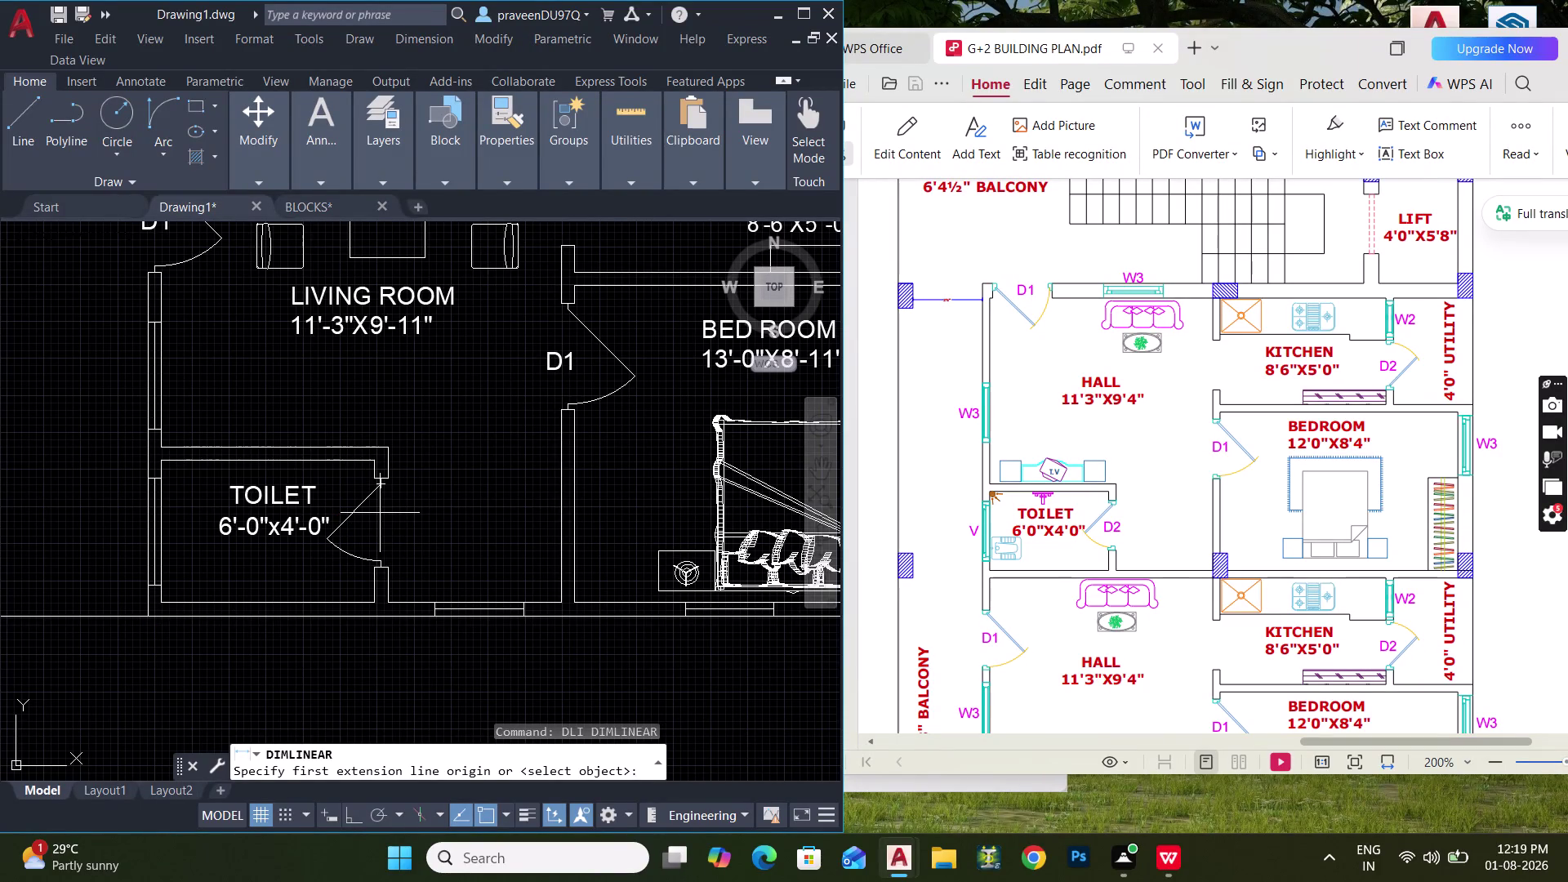
Measure the toilet's bottom-wall window without placing the dimension.
middle_drag(382, 522, 381, 594)
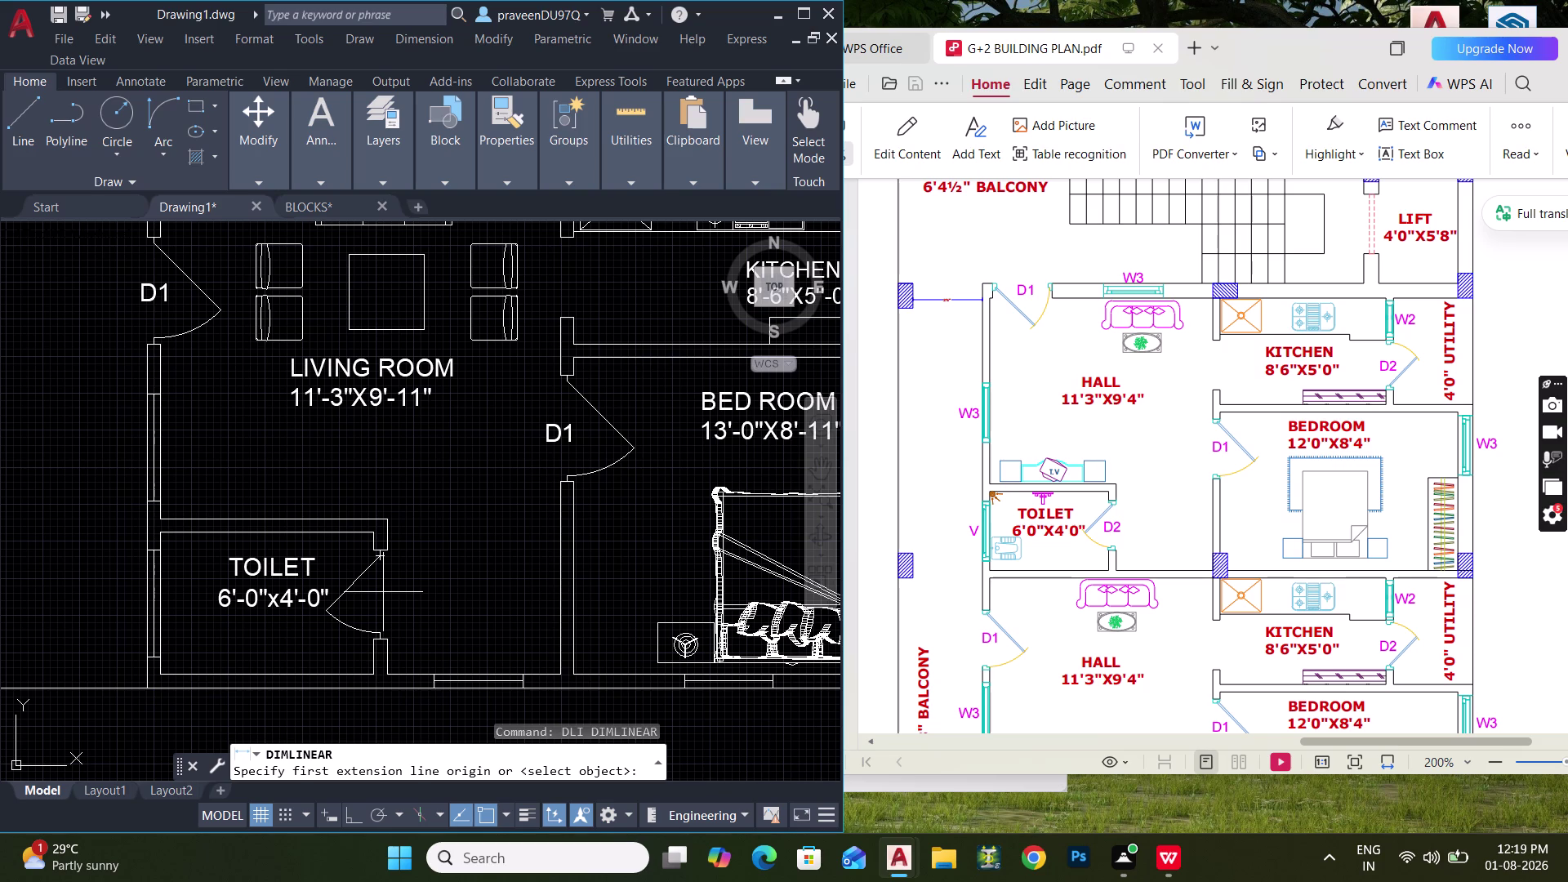
scroll(down, 3)
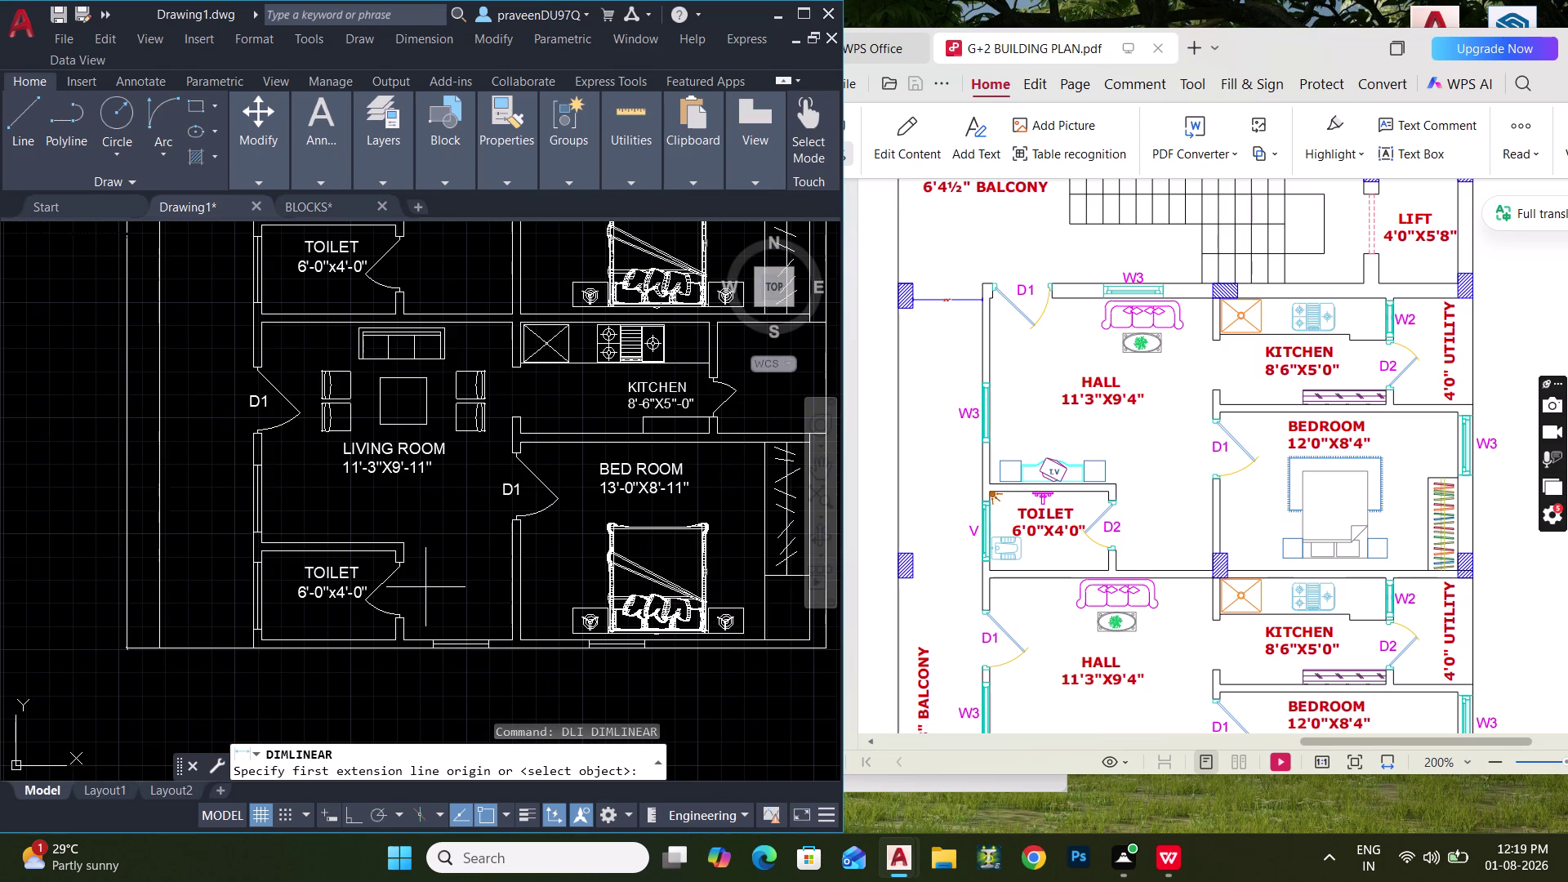
scroll(down, 3)
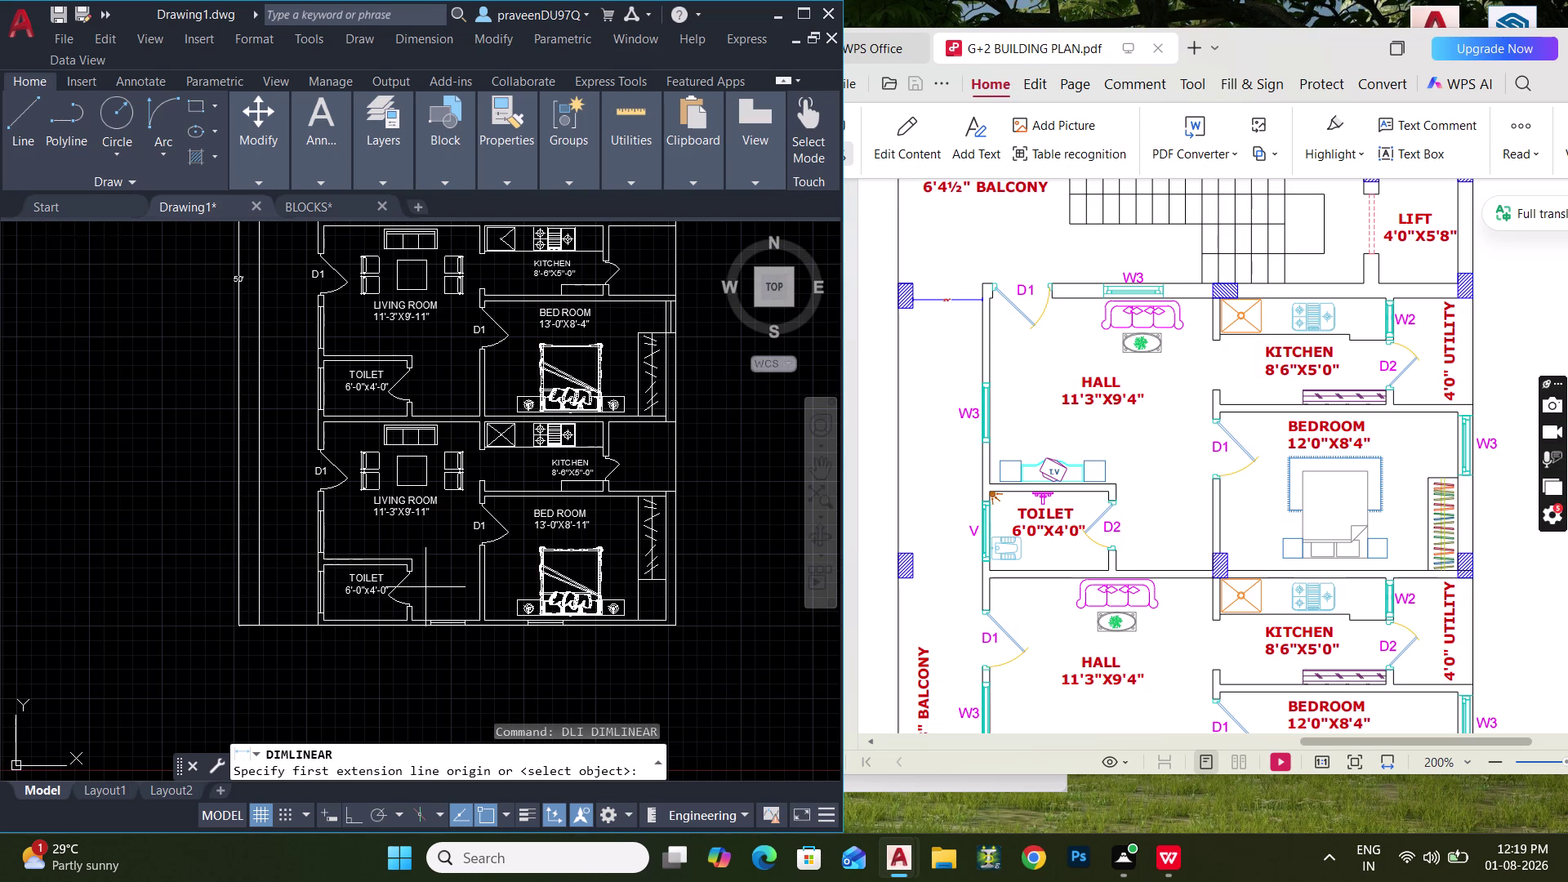
middle_drag(424, 588, 422, 683)
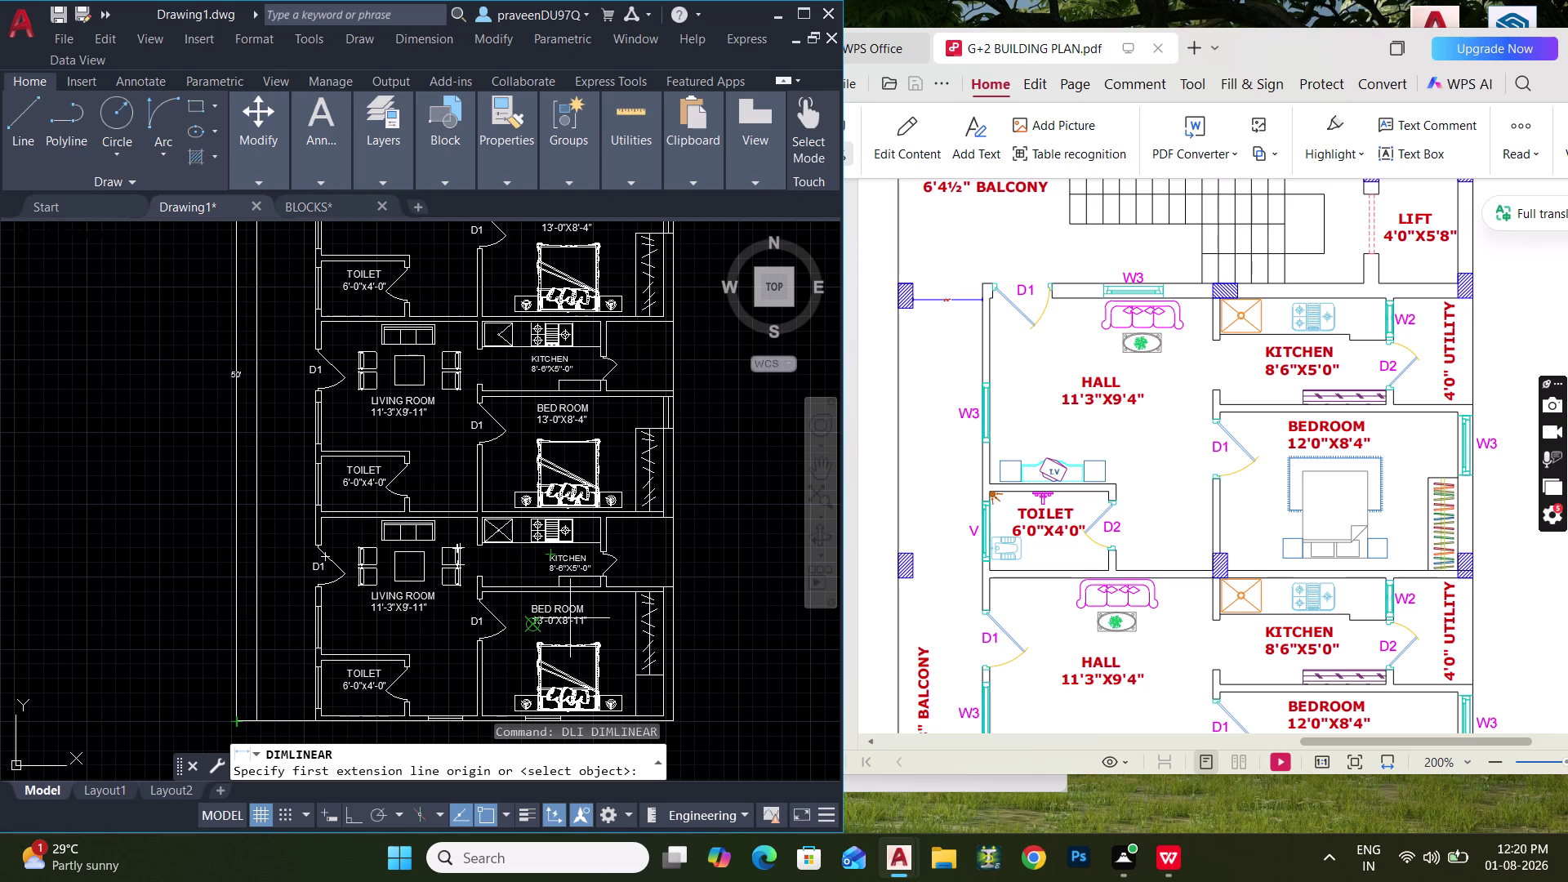
middle_drag(557, 616, 535, 587)
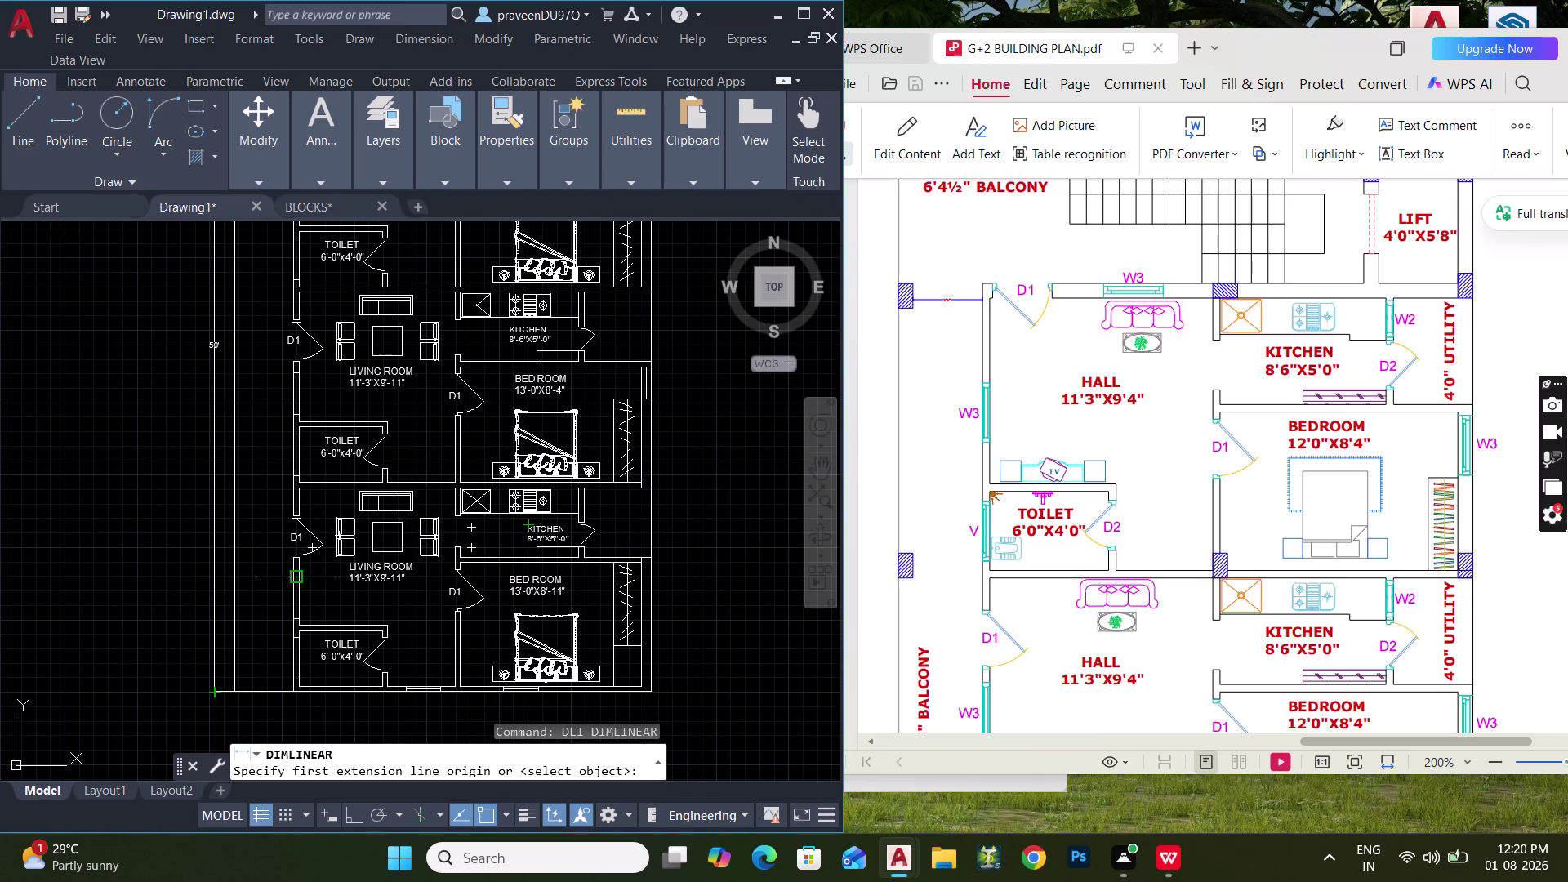
scroll(up, 3)
middle_drag(295, 554, 332, 490)
scroll(down, 3)
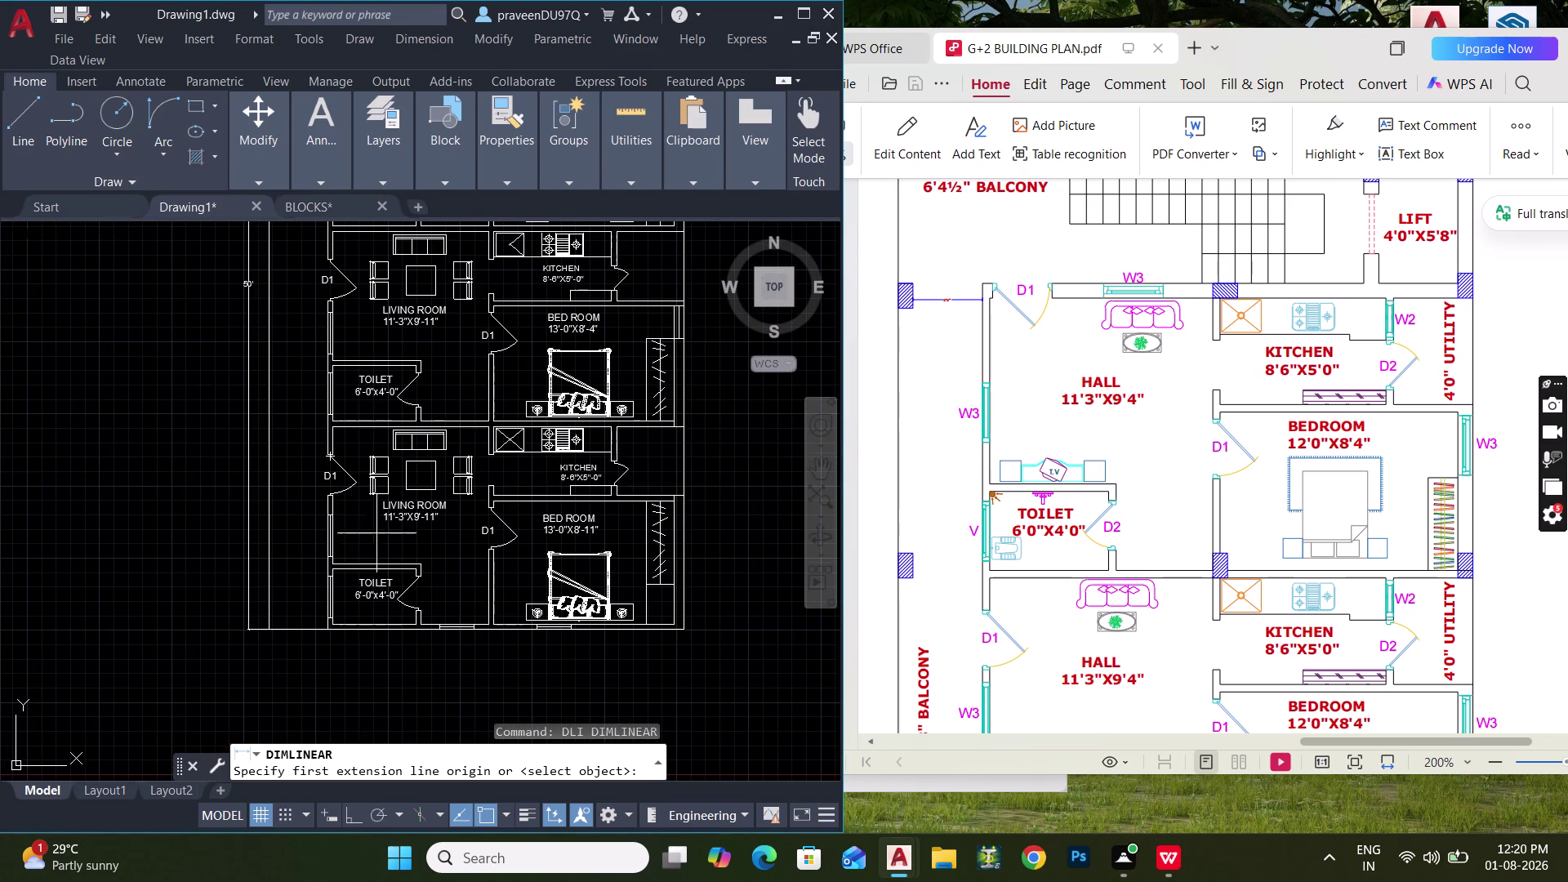
scroll(up, 3)
middle_drag(338, 607, 320, 538)
scroll(up, 3)
middle_drag(428, 586, 389, 595)
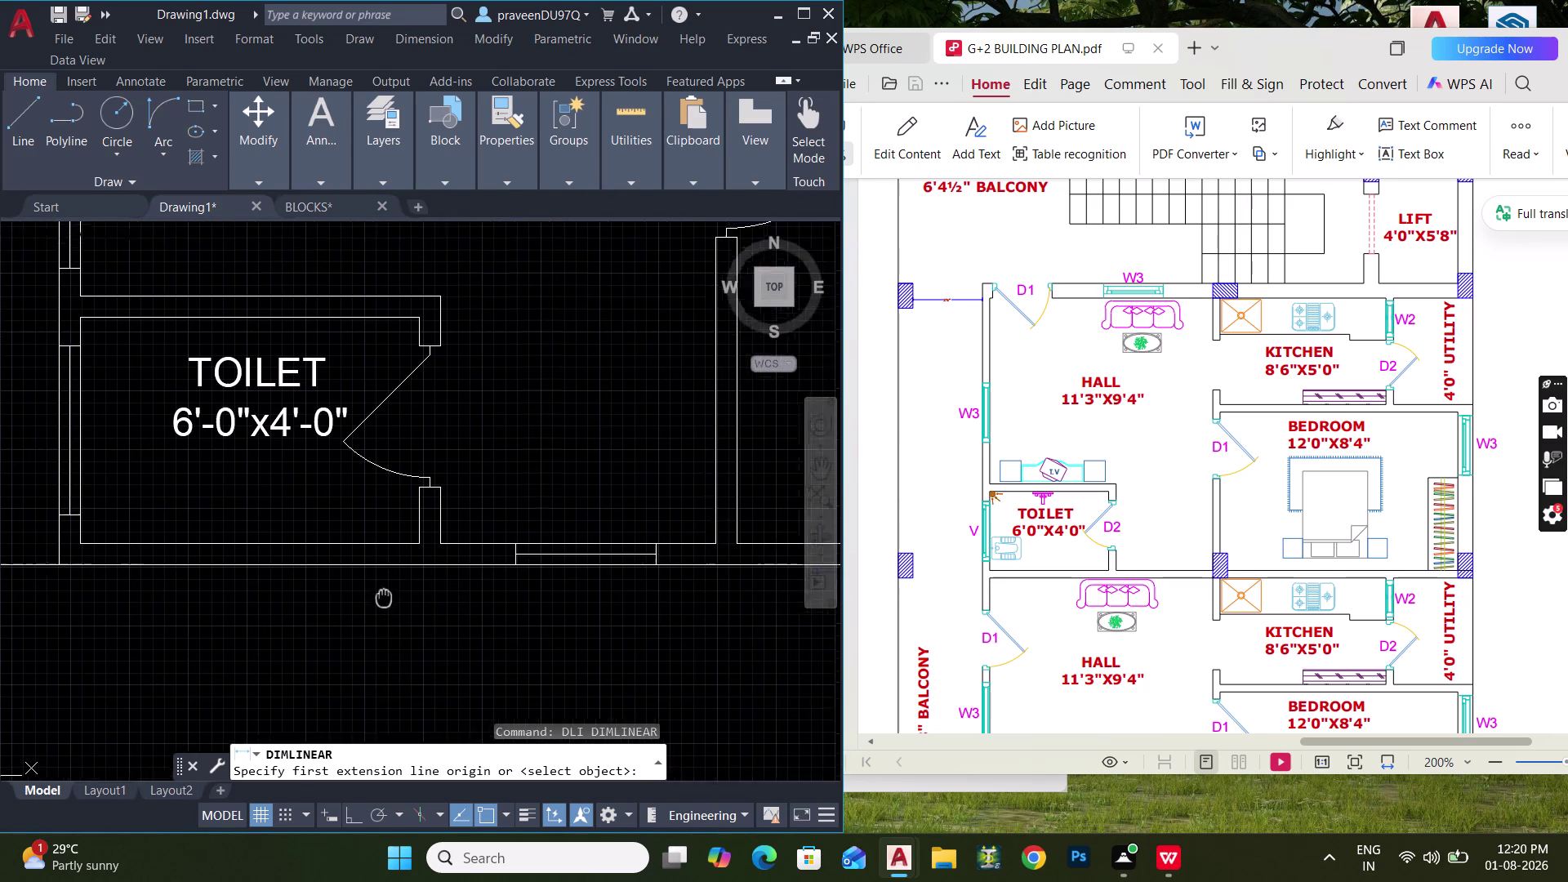
middle_drag(389, 595, 383, 596)
click(514, 568)
click(656, 564)
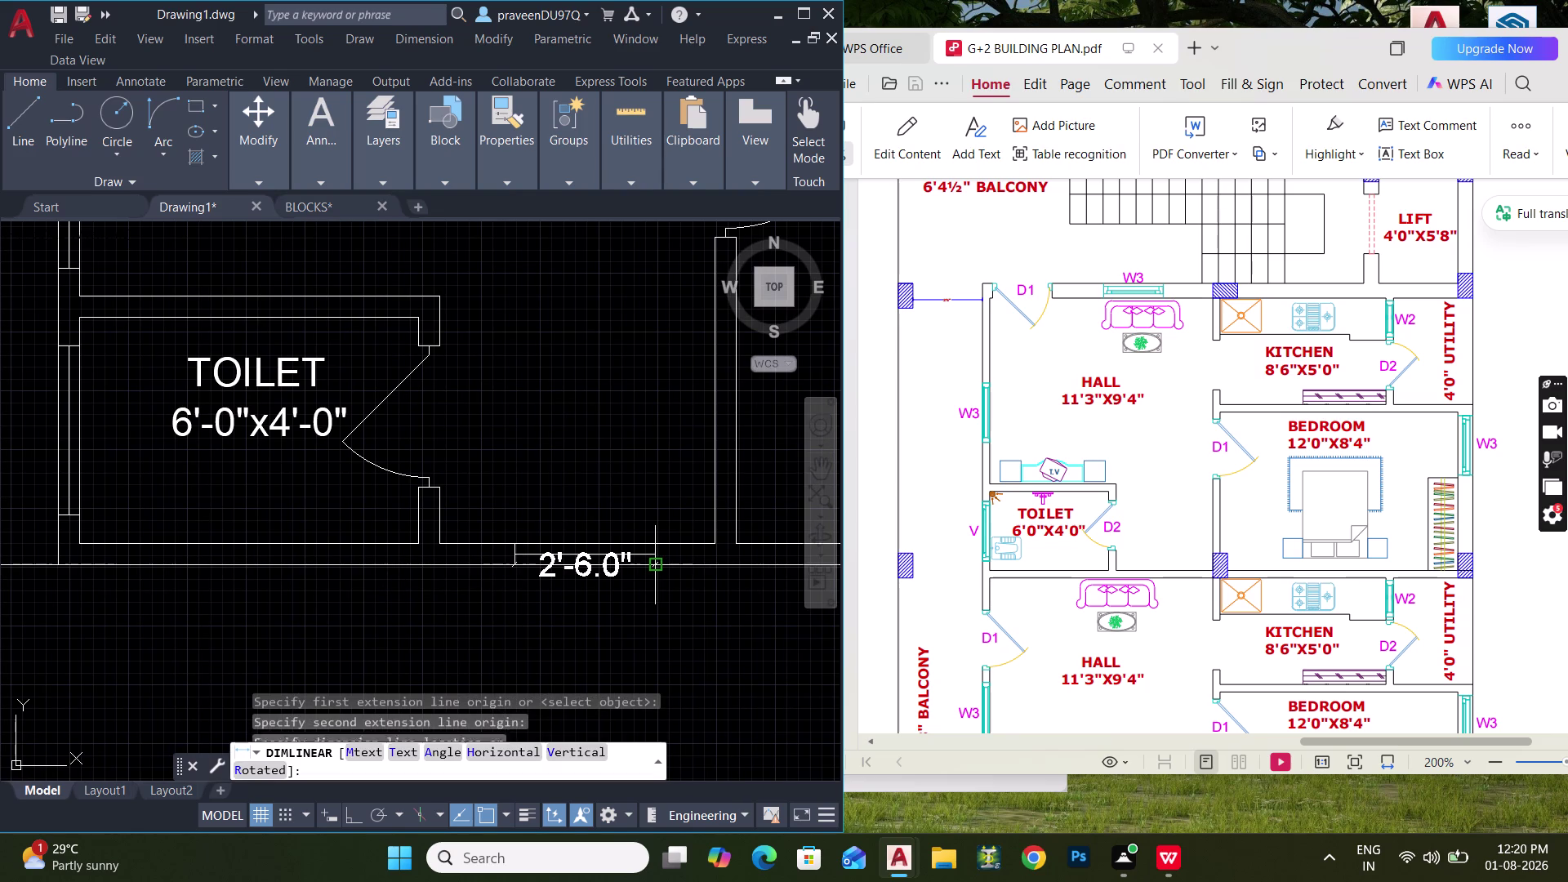
key(Escape)
Measure the bedroom wardrobe's length, then return to the full floor plan view.
scroll(down, 3)
middle_drag(651, 569, 464, 569)
scroll(down, 3)
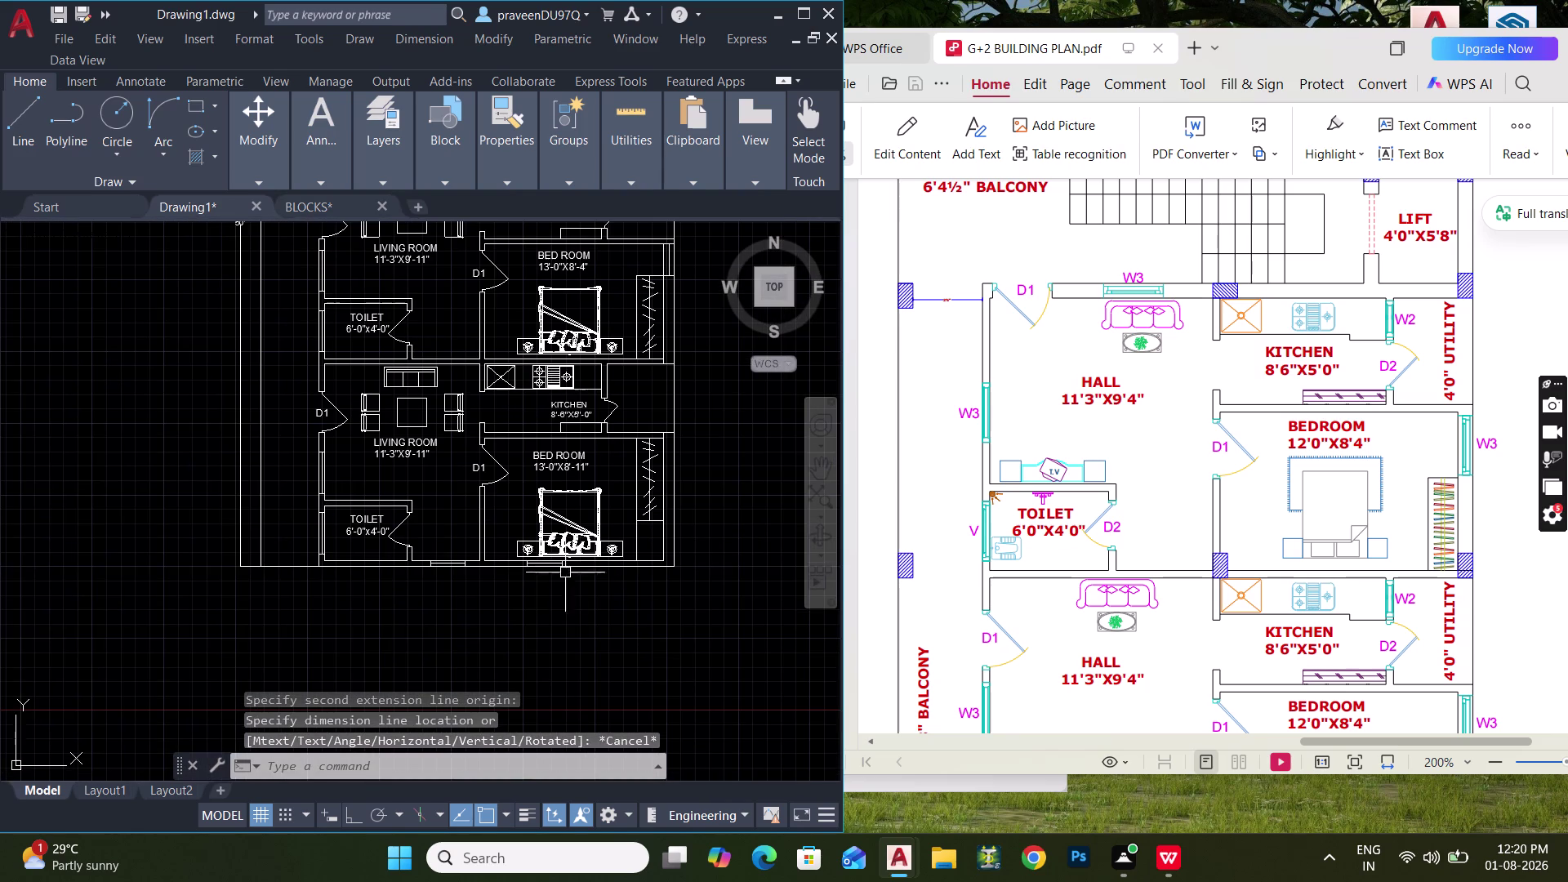
scroll(up, 3)
middle_drag(558, 567, 372, 624)
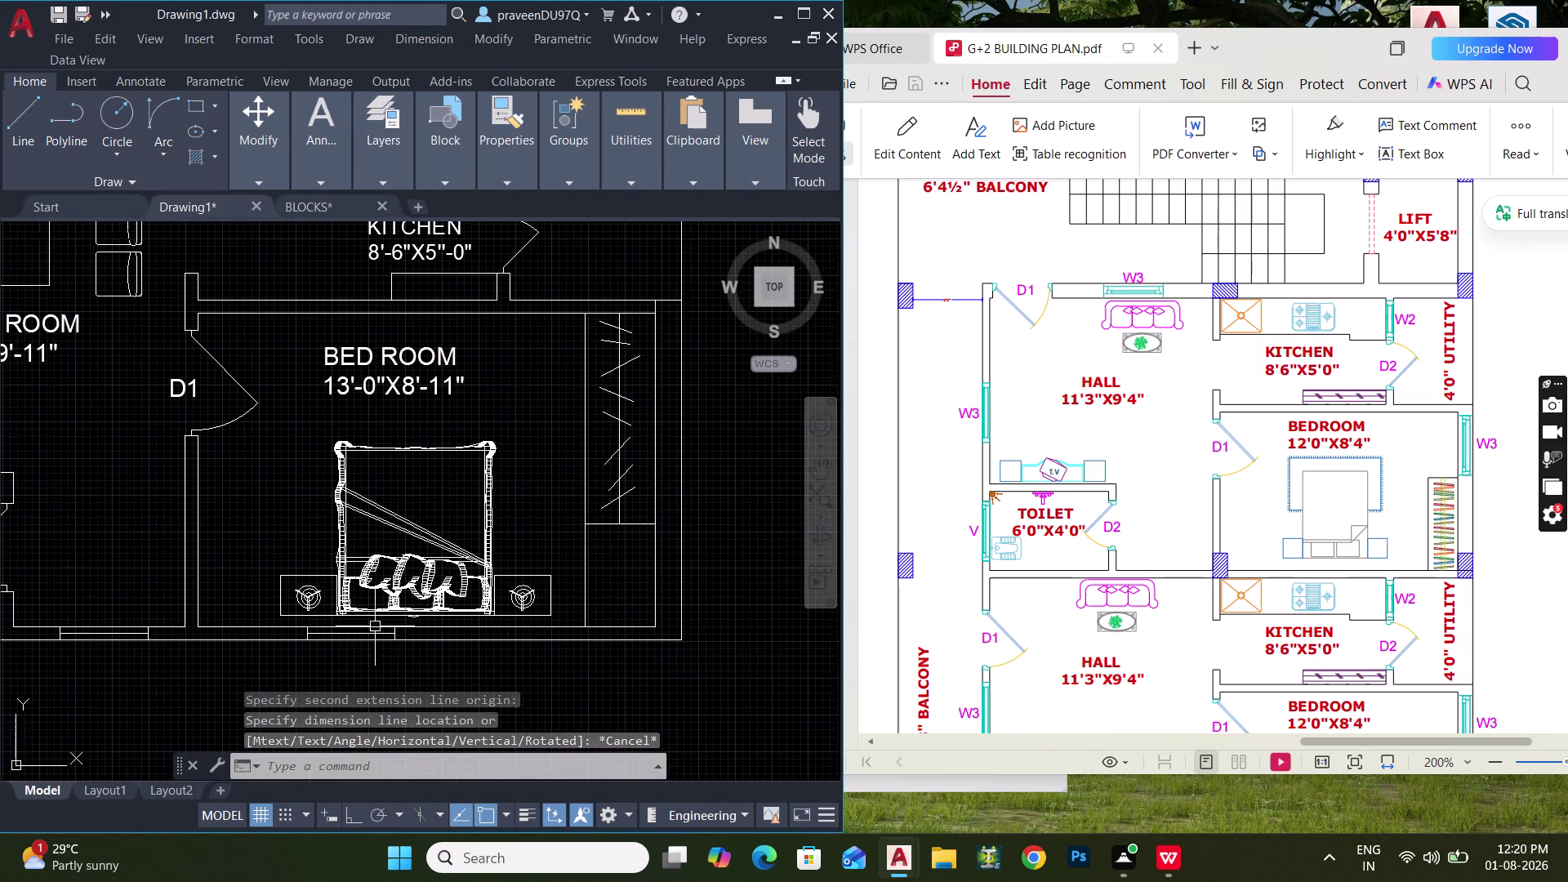
middle_drag(544, 571, 463, 707)
key(space)
middle_drag(557, 538, 503, 816)
middle_drag(567, 409, 555, 493)
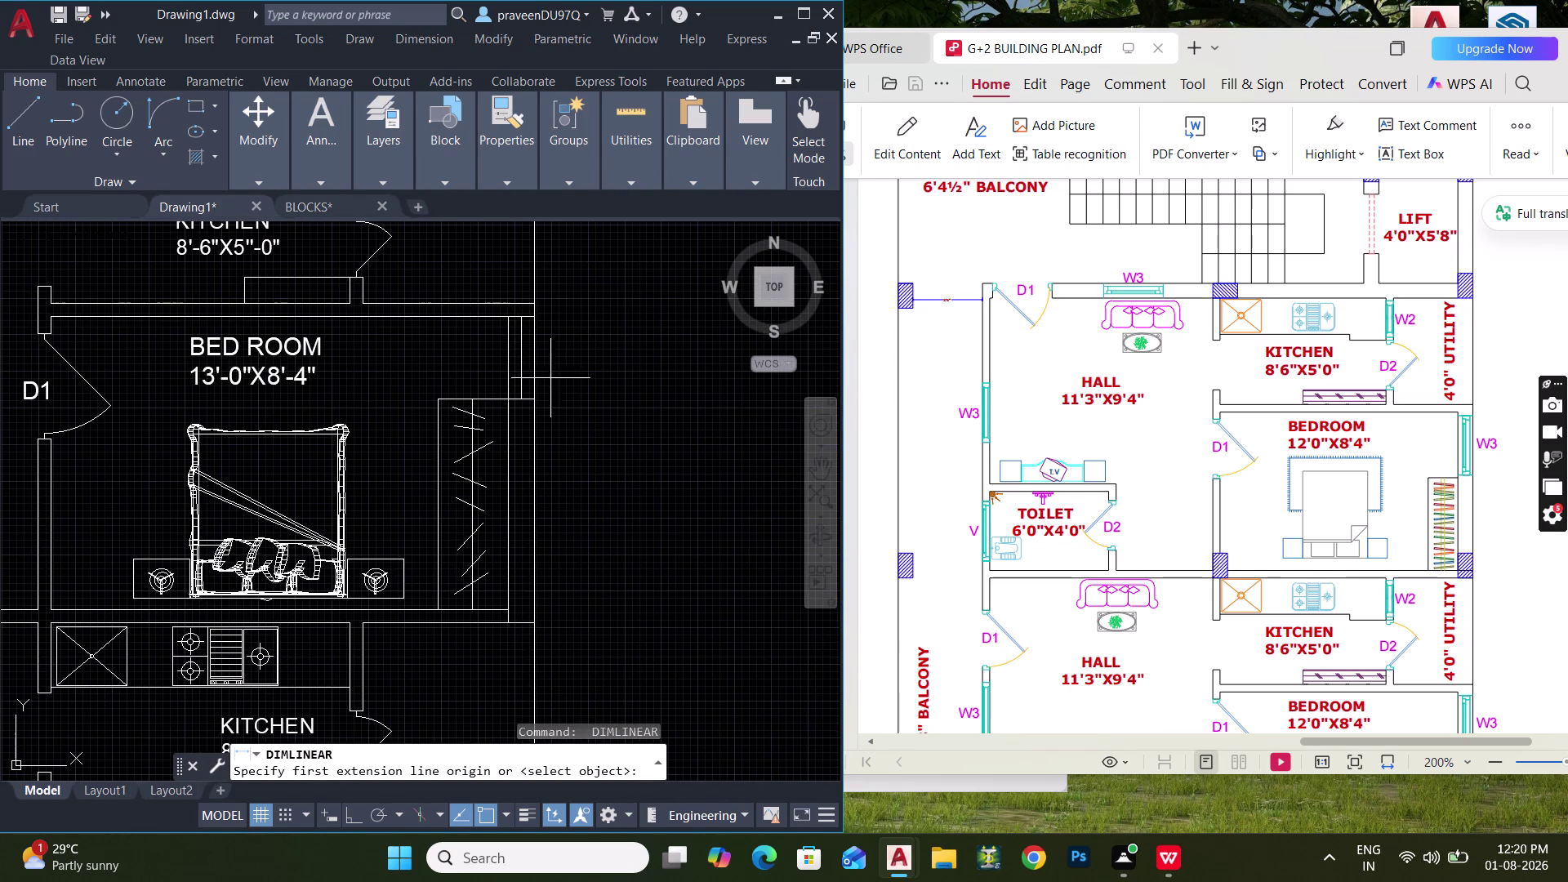
click(534, 318)
click(536, 398)
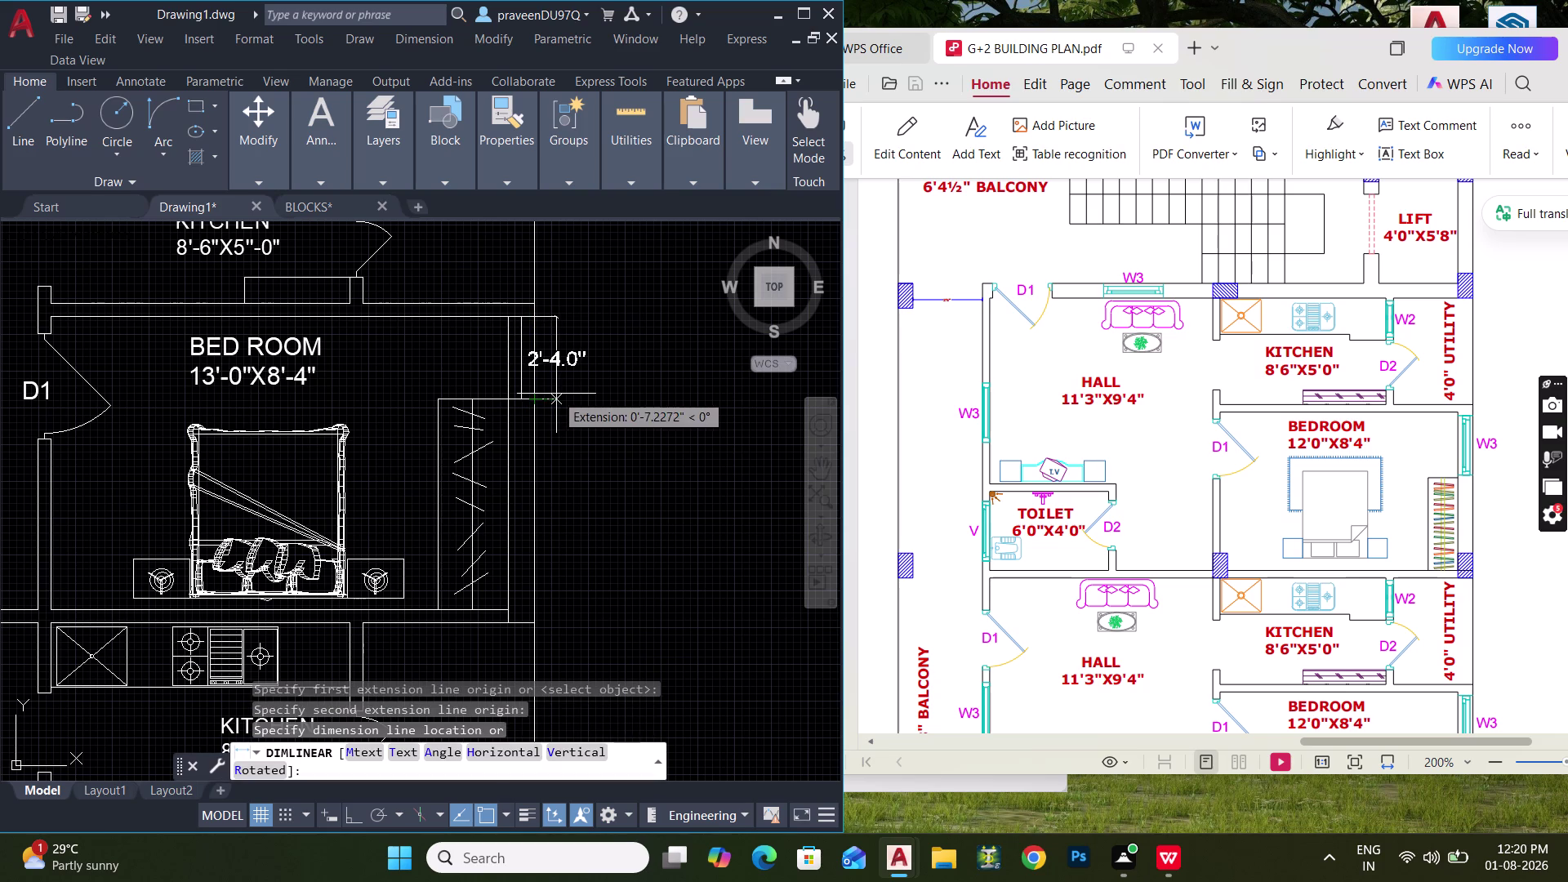
key(Escape)
scroll(down, 3)
middle_drag(555, 395, 568, 624)
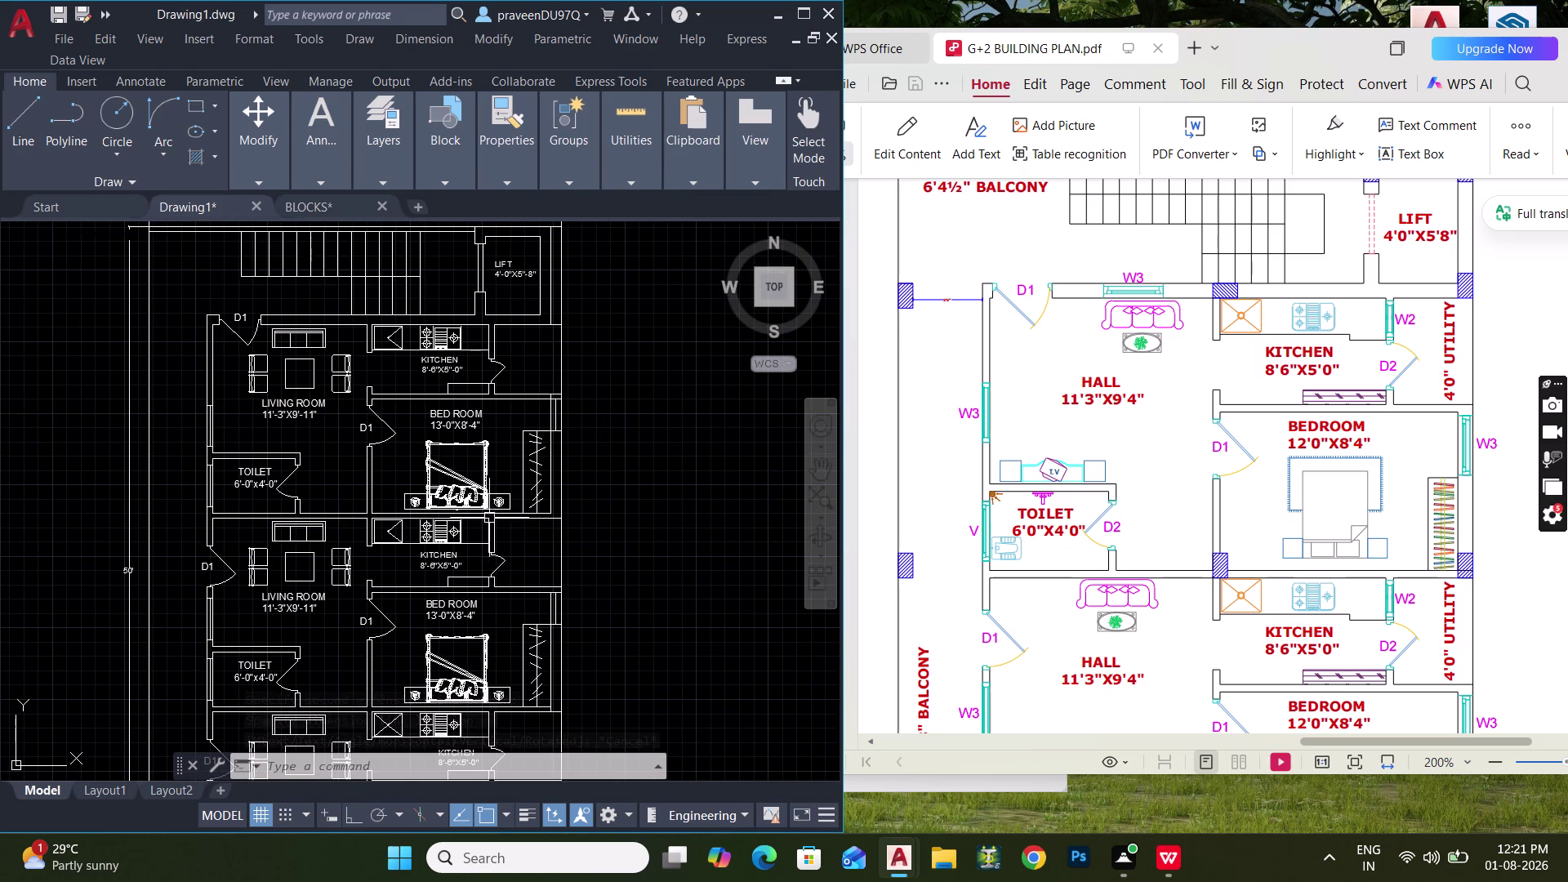
Draw a short wall line beside the kitchen doorway.
scroll(up, 3)
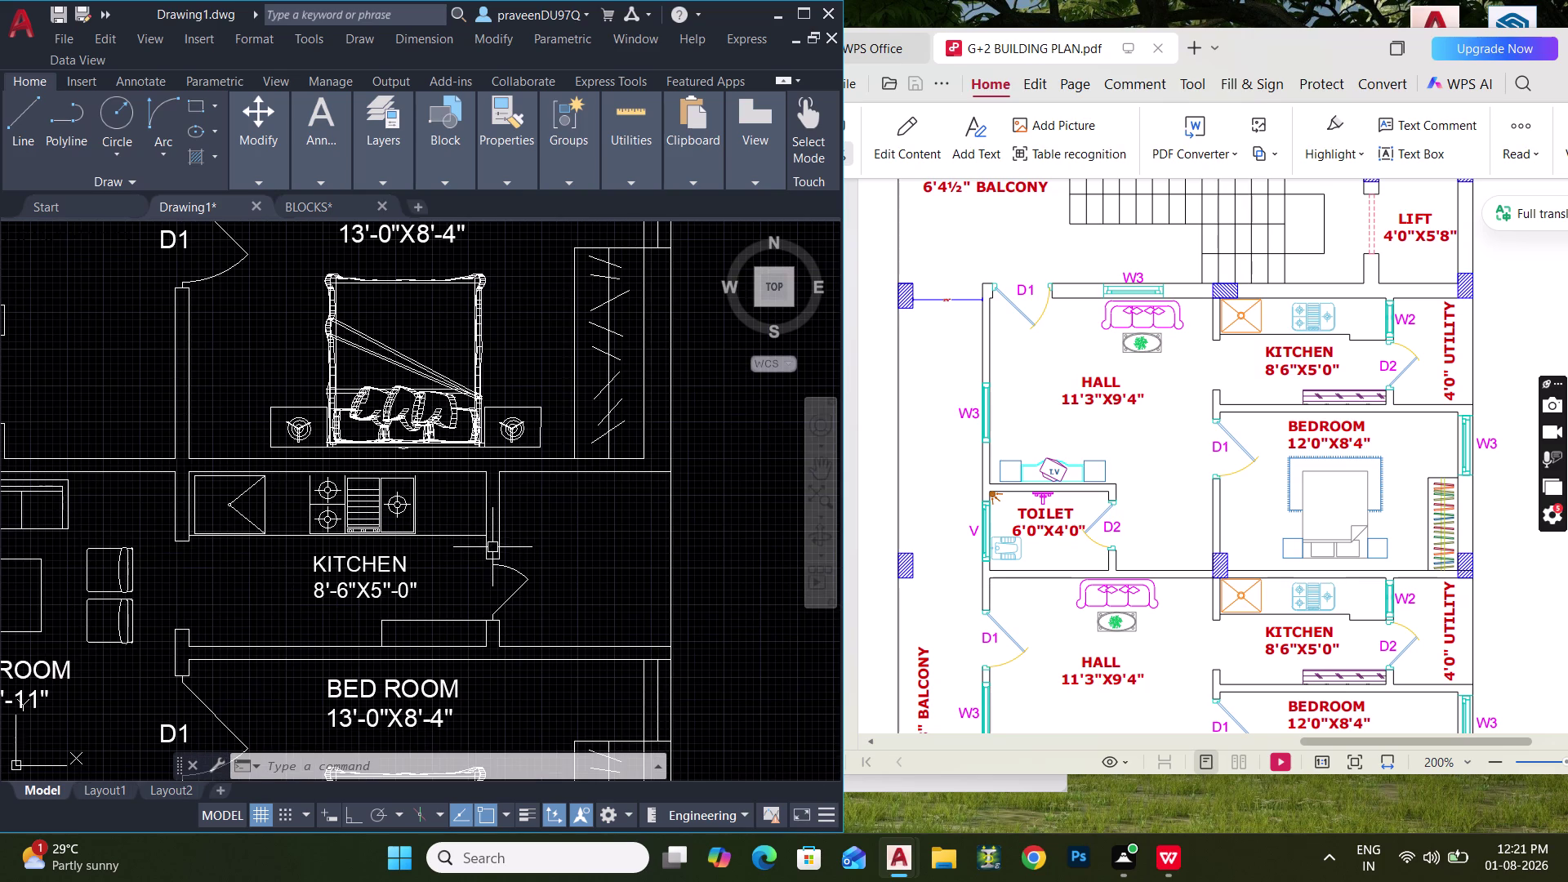
scroll(up, 3)
middle_drag(488, 547, 456, 557)
text(L)
key(space)
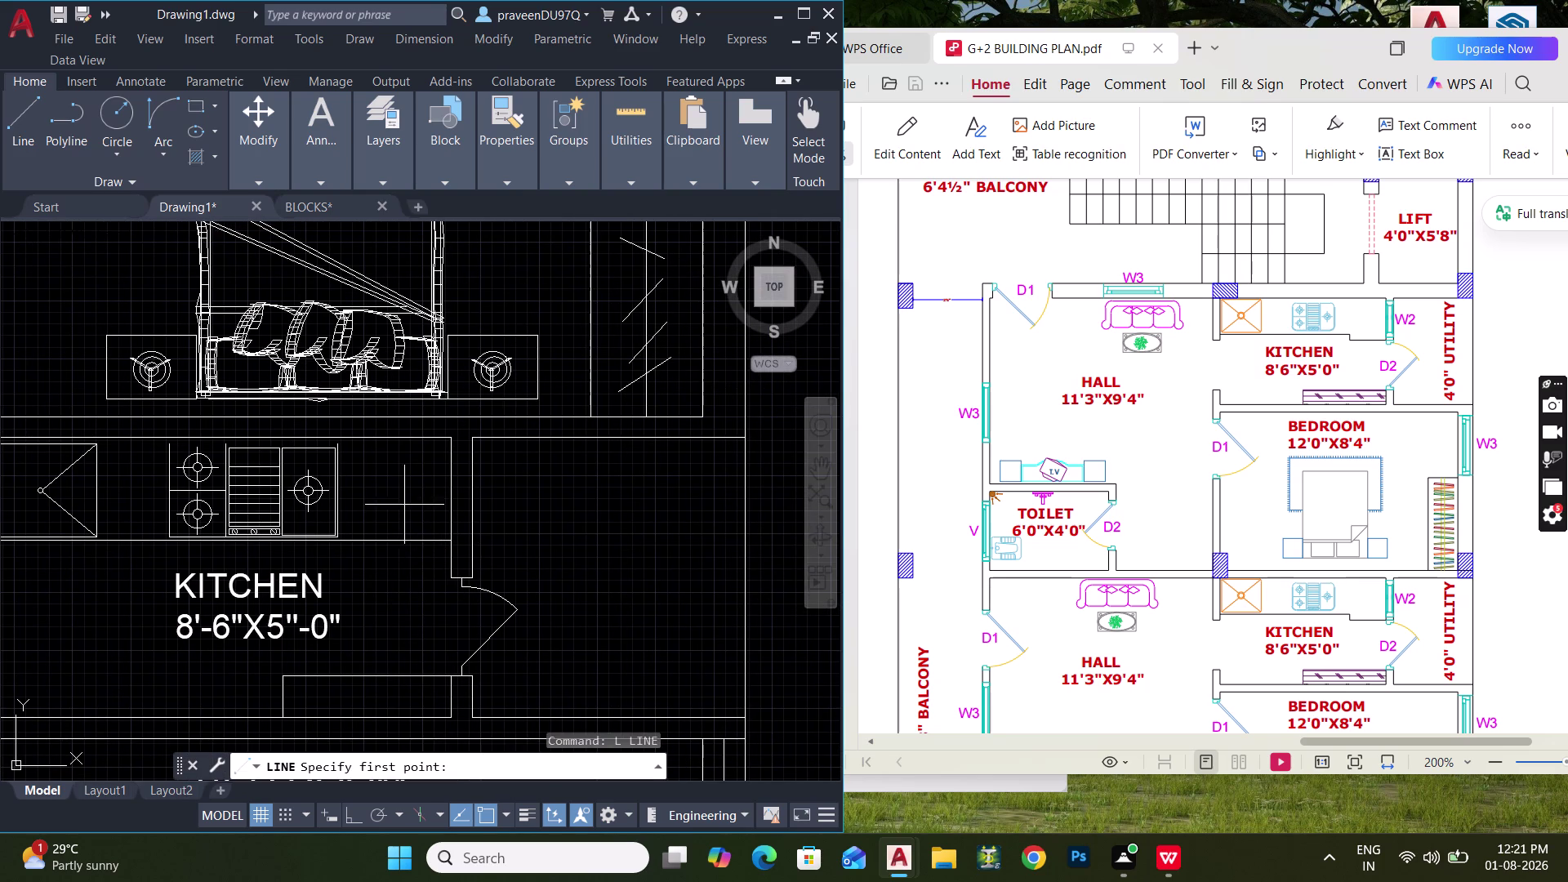
click(447, 440)
click(469, 439)
key(space)
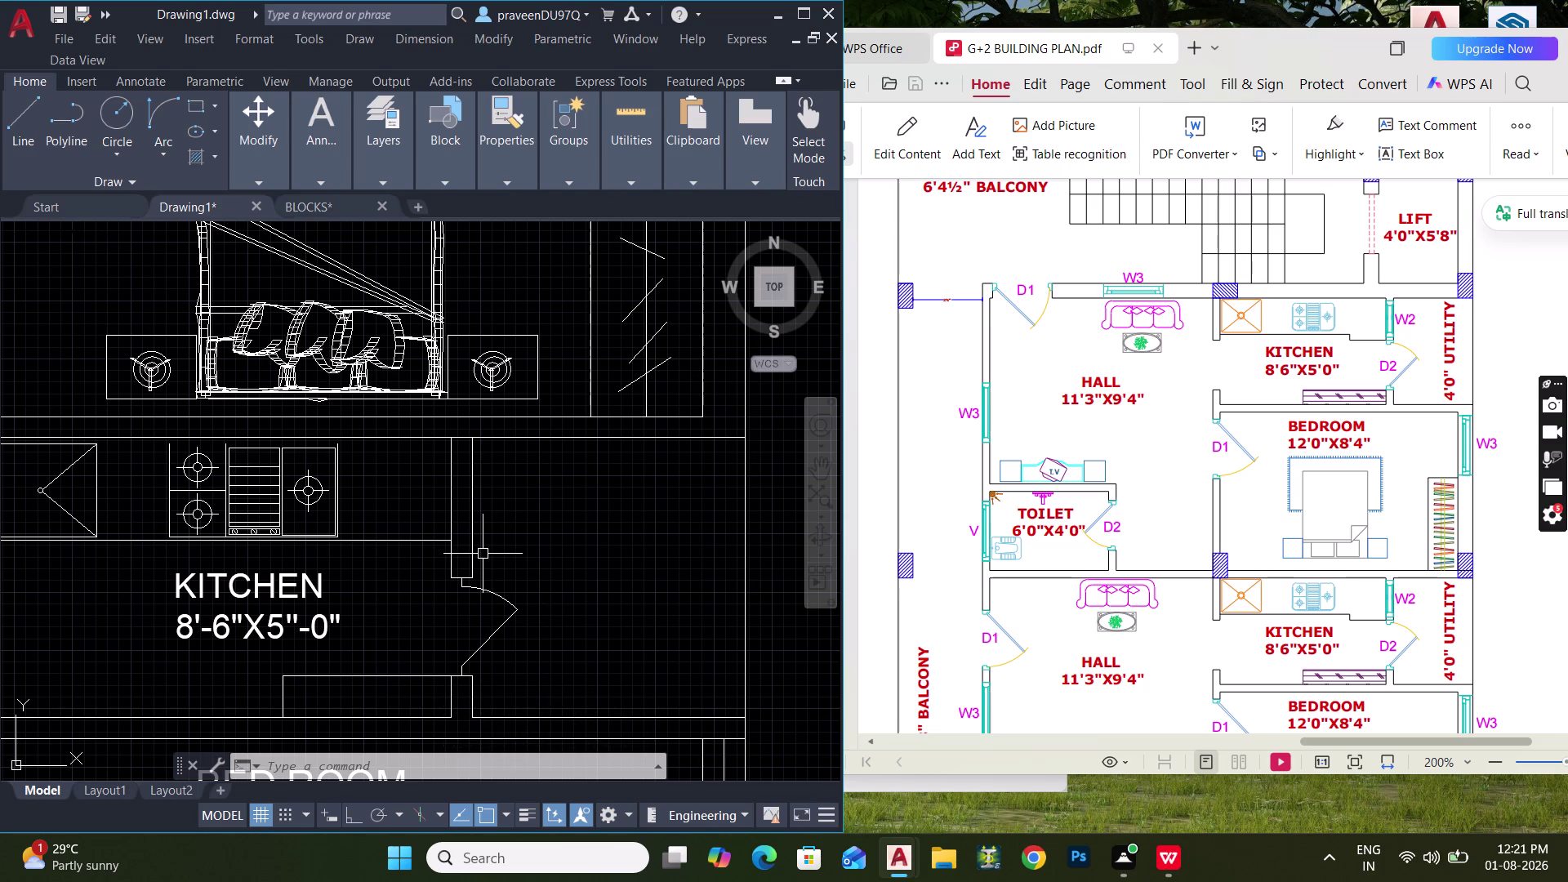
Try a 2' offset of the new wall line, then abandon it.
text(O)
key(space)
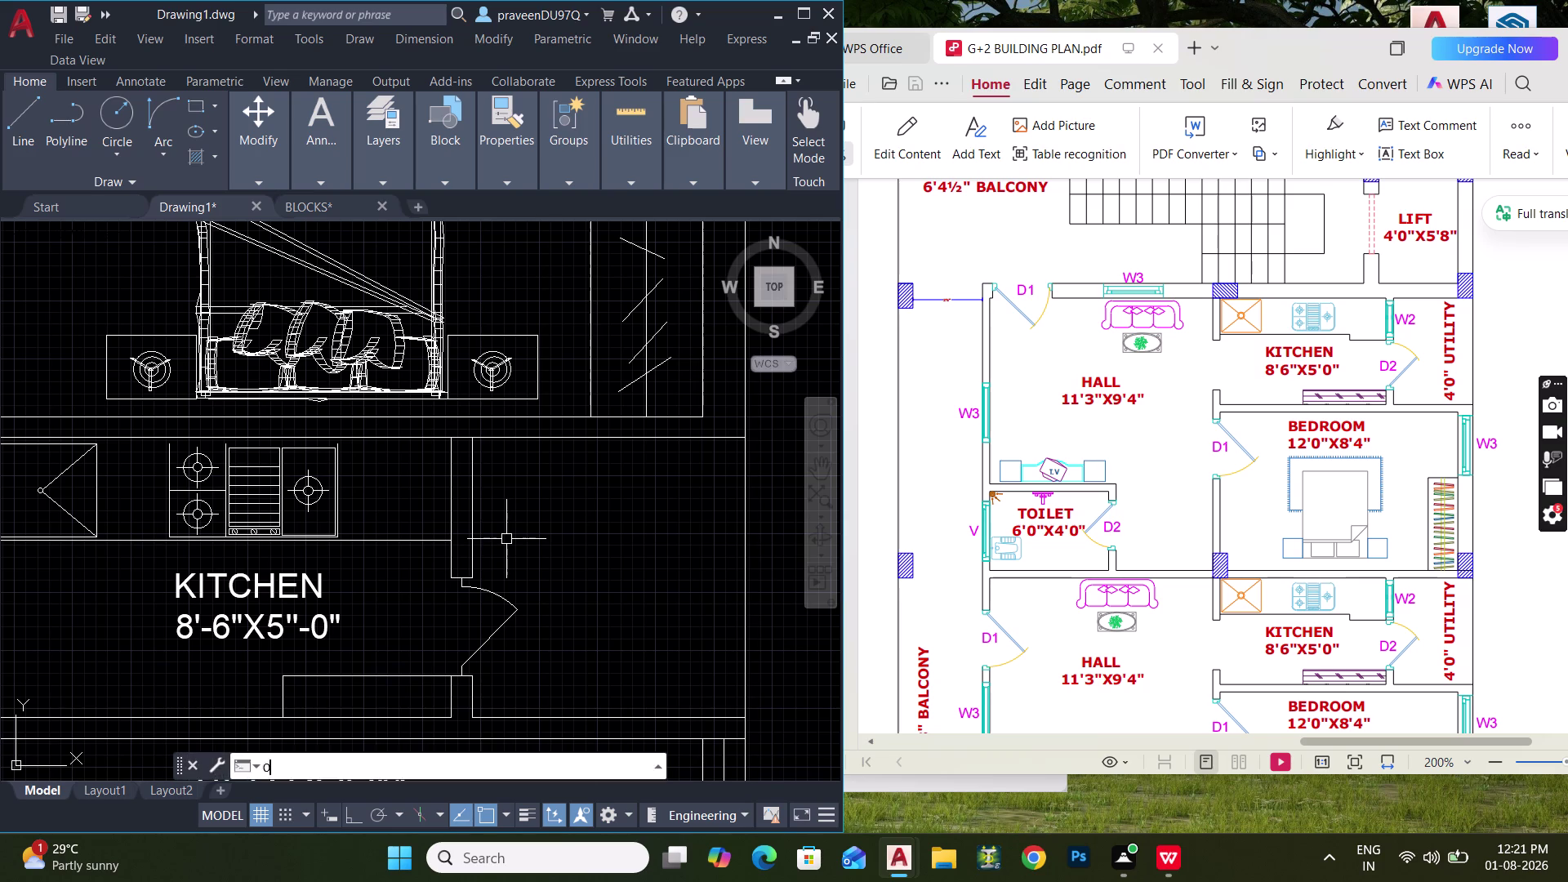
text(2')
key(Return)
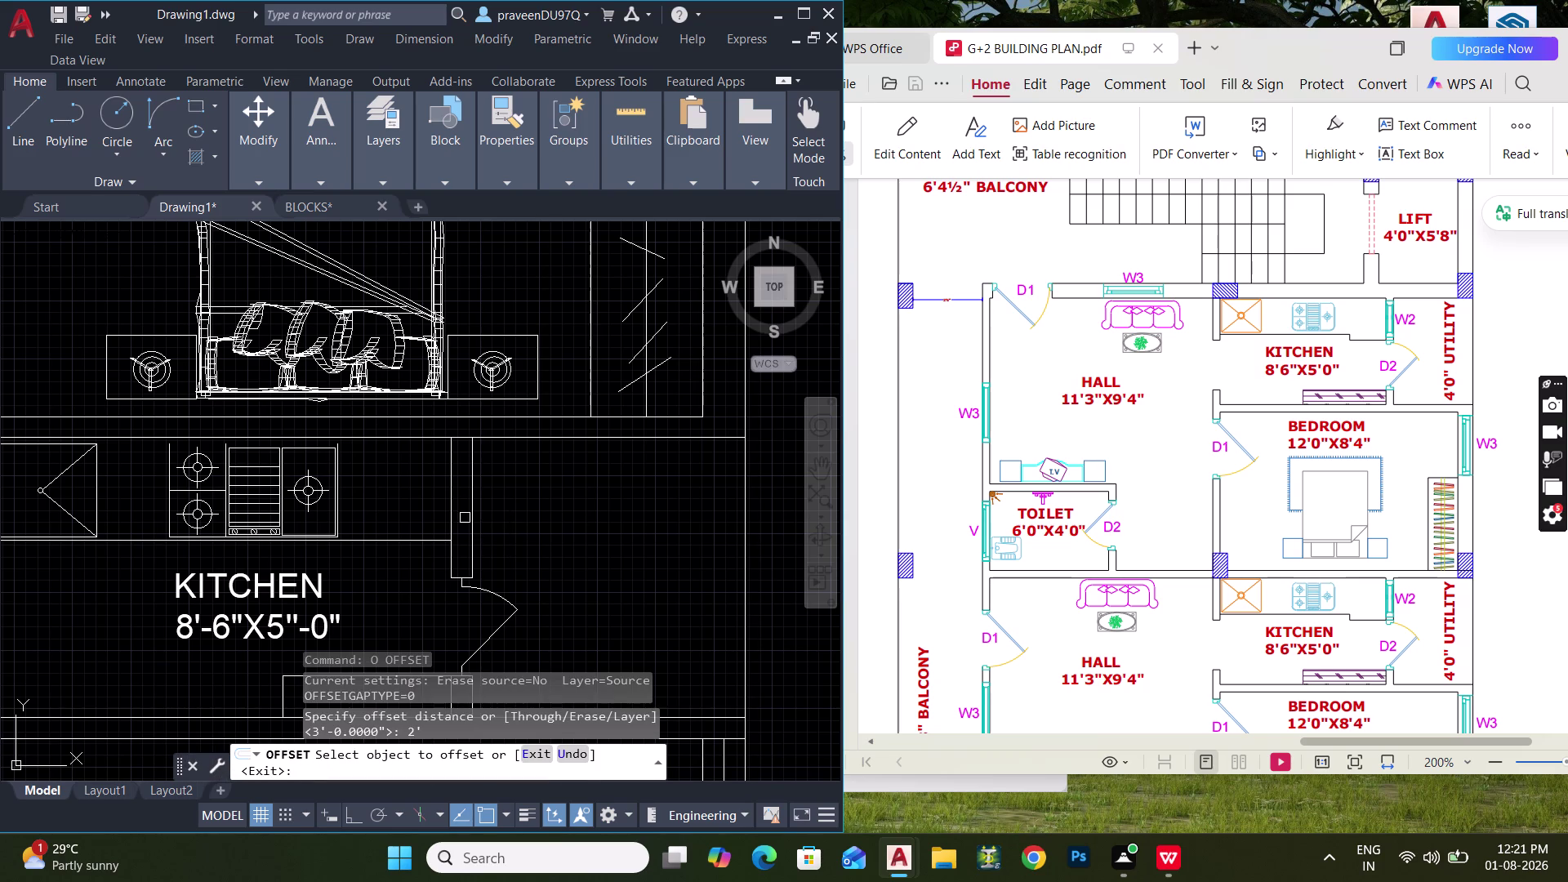
scroll(up, 3)
click(464, 436)
click(459, 430)
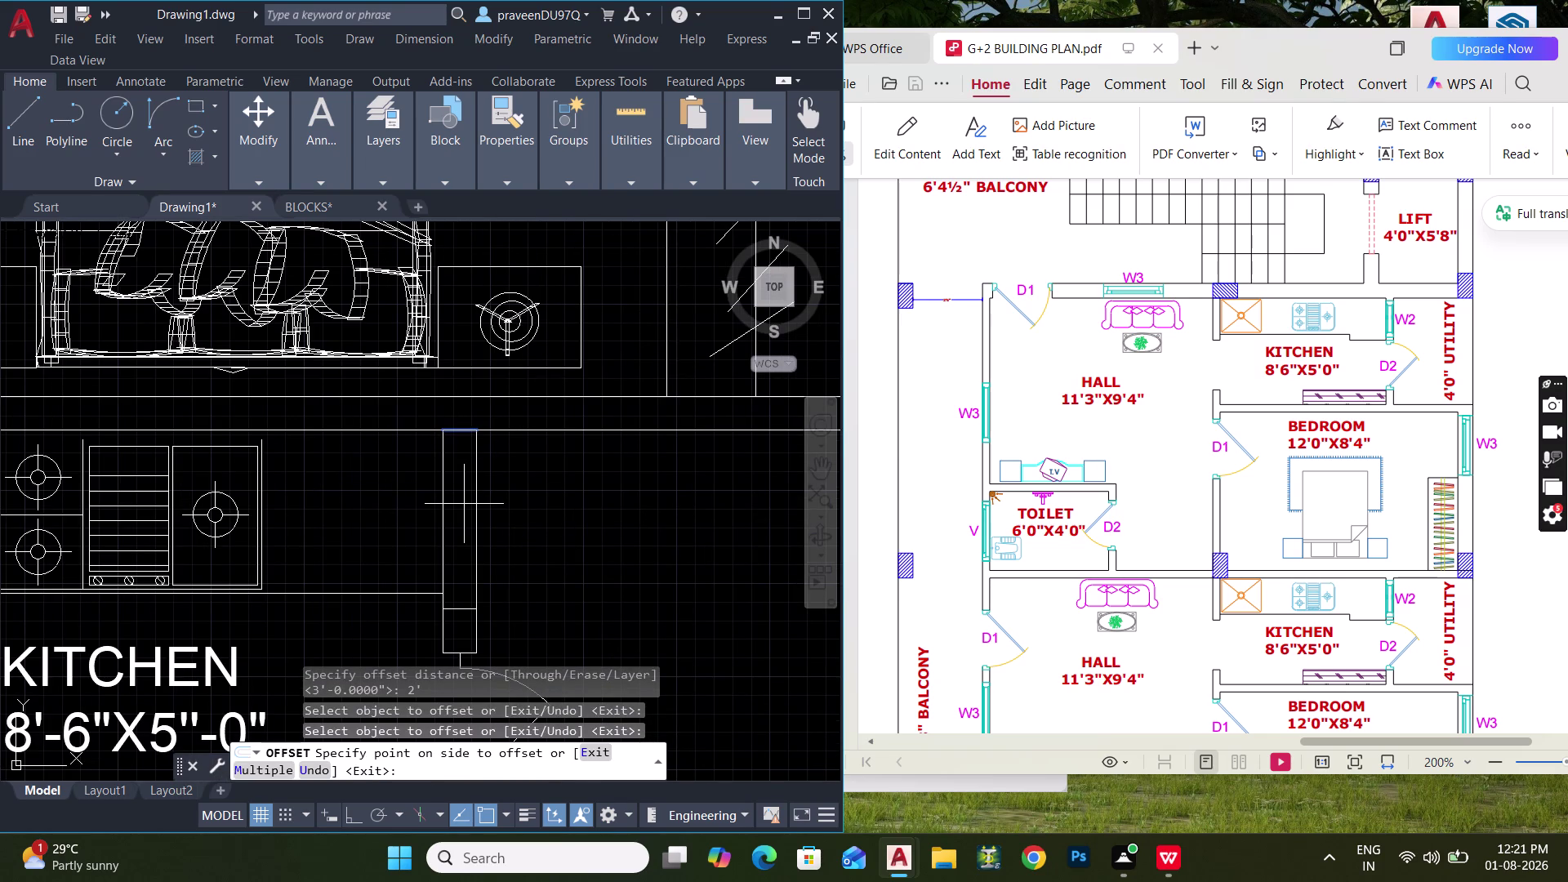
key(Escape)
key(Escape)
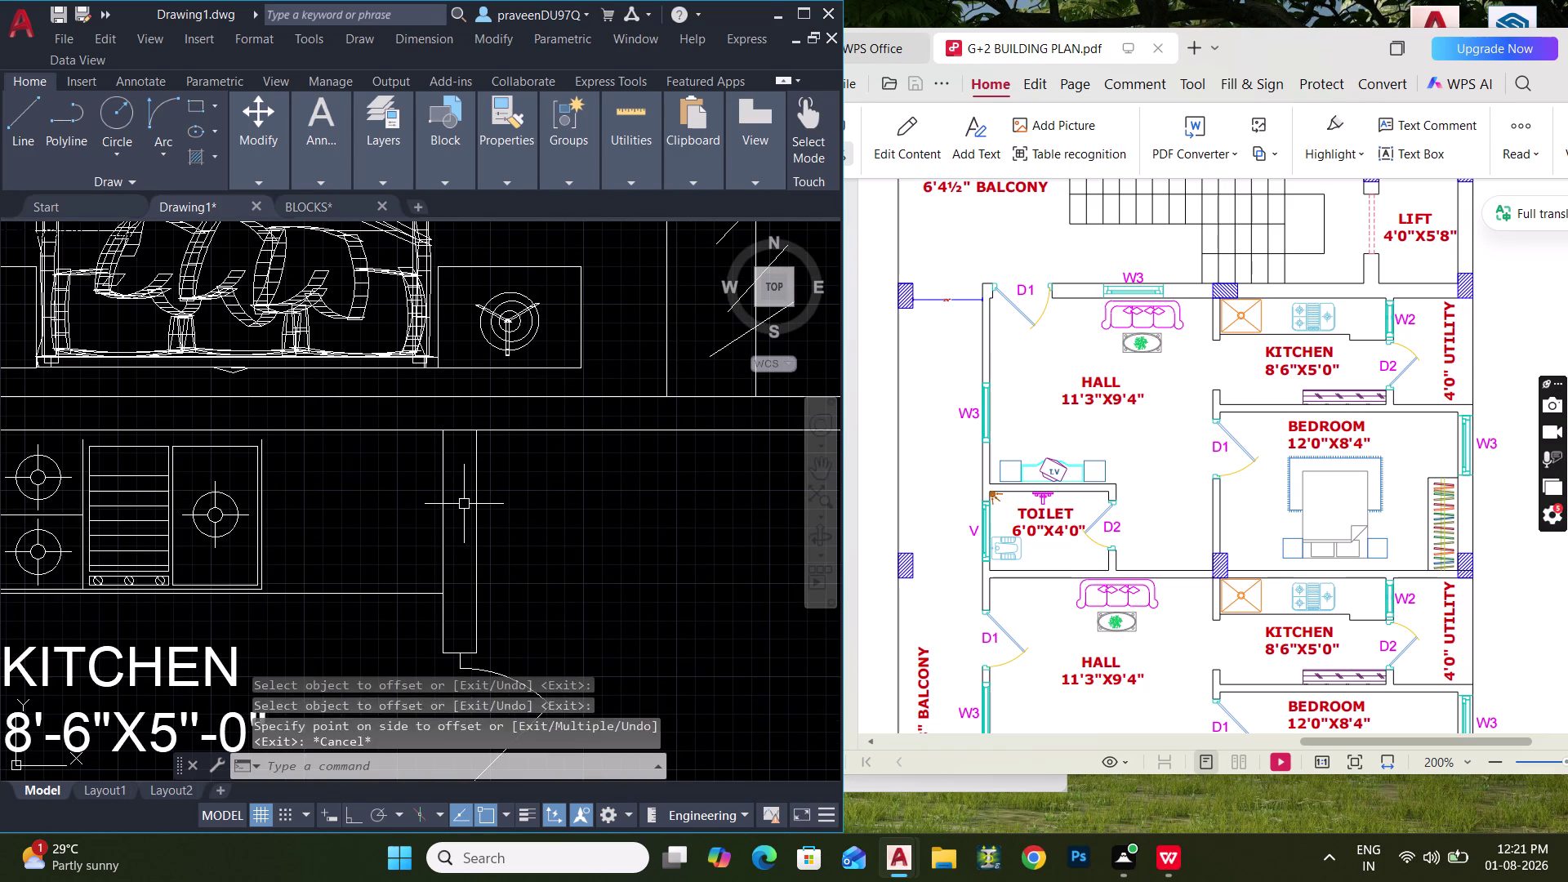
key(Escape)
Measure the kitchen's right-hand wall with DIMLINEAR without placing the dimension.
text(DL)
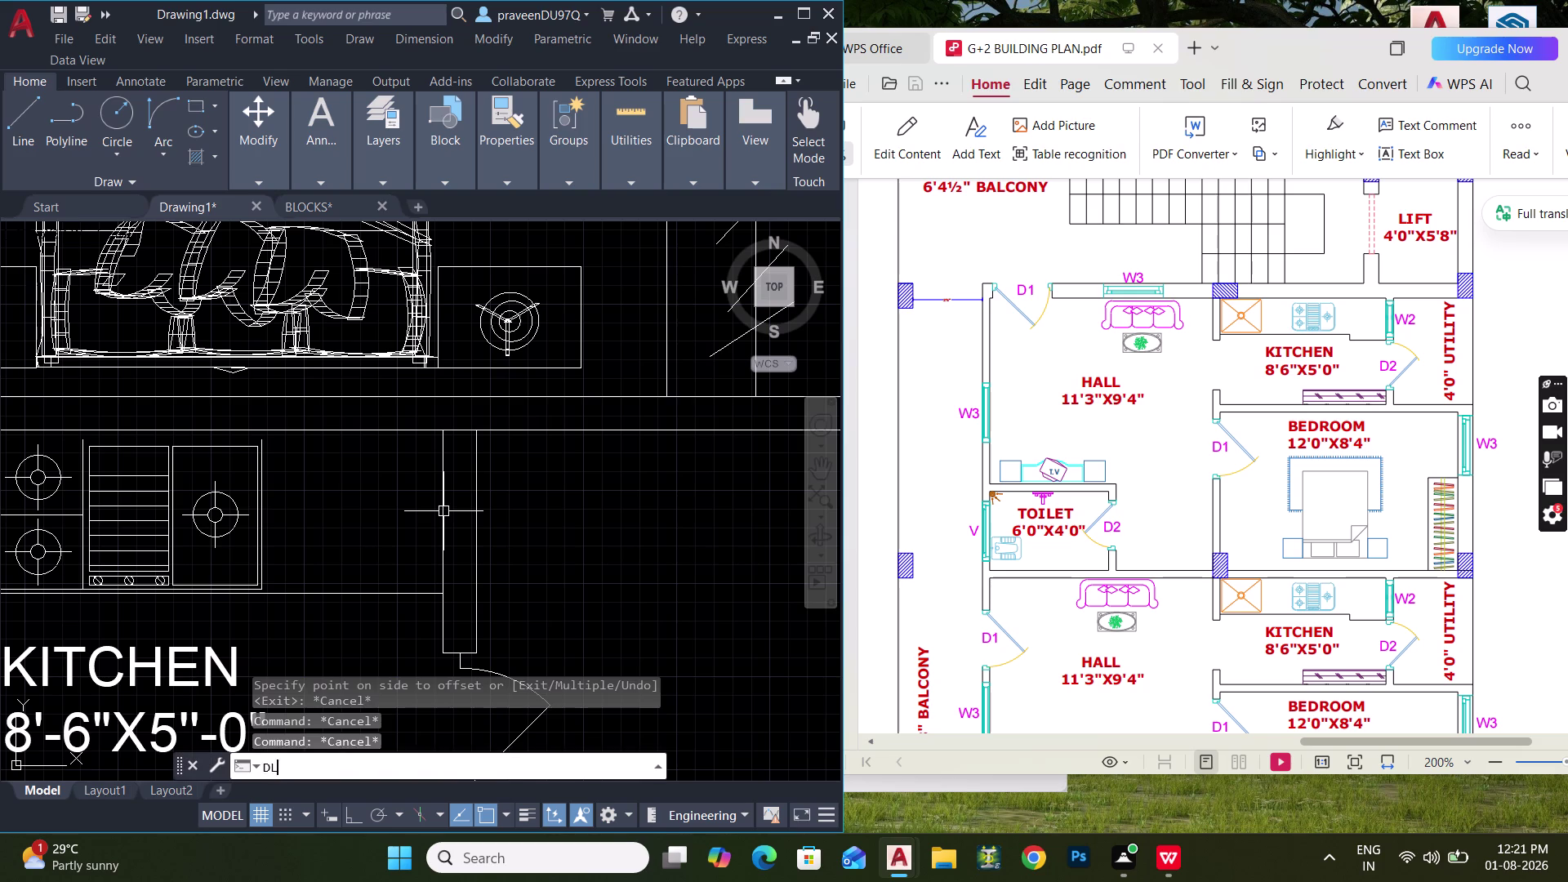
text(I)
key(space)
click(416, 434)
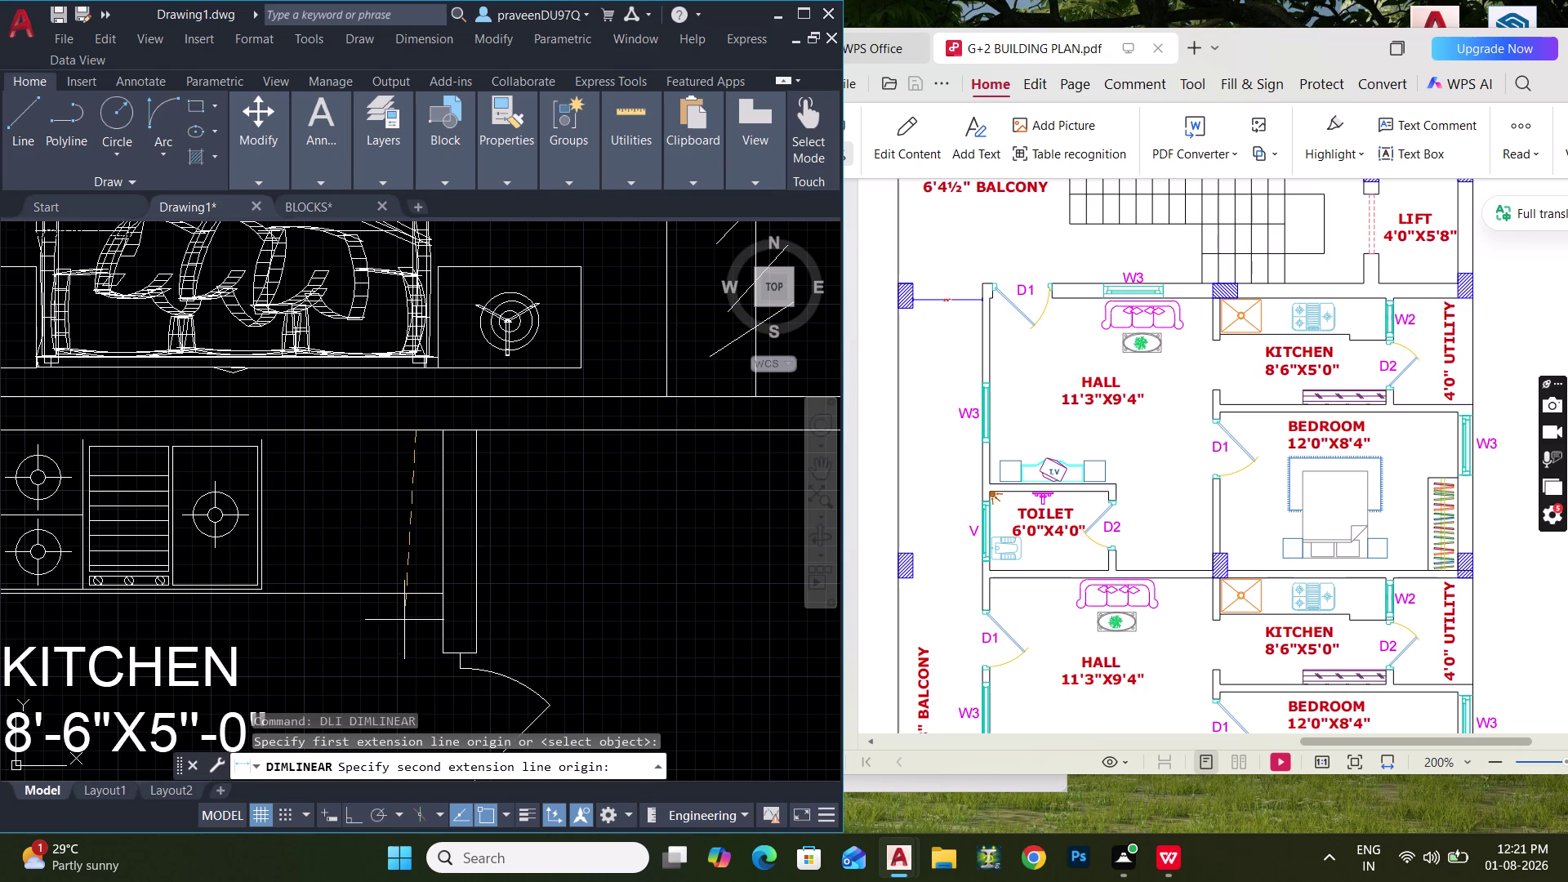
click(410, 594)
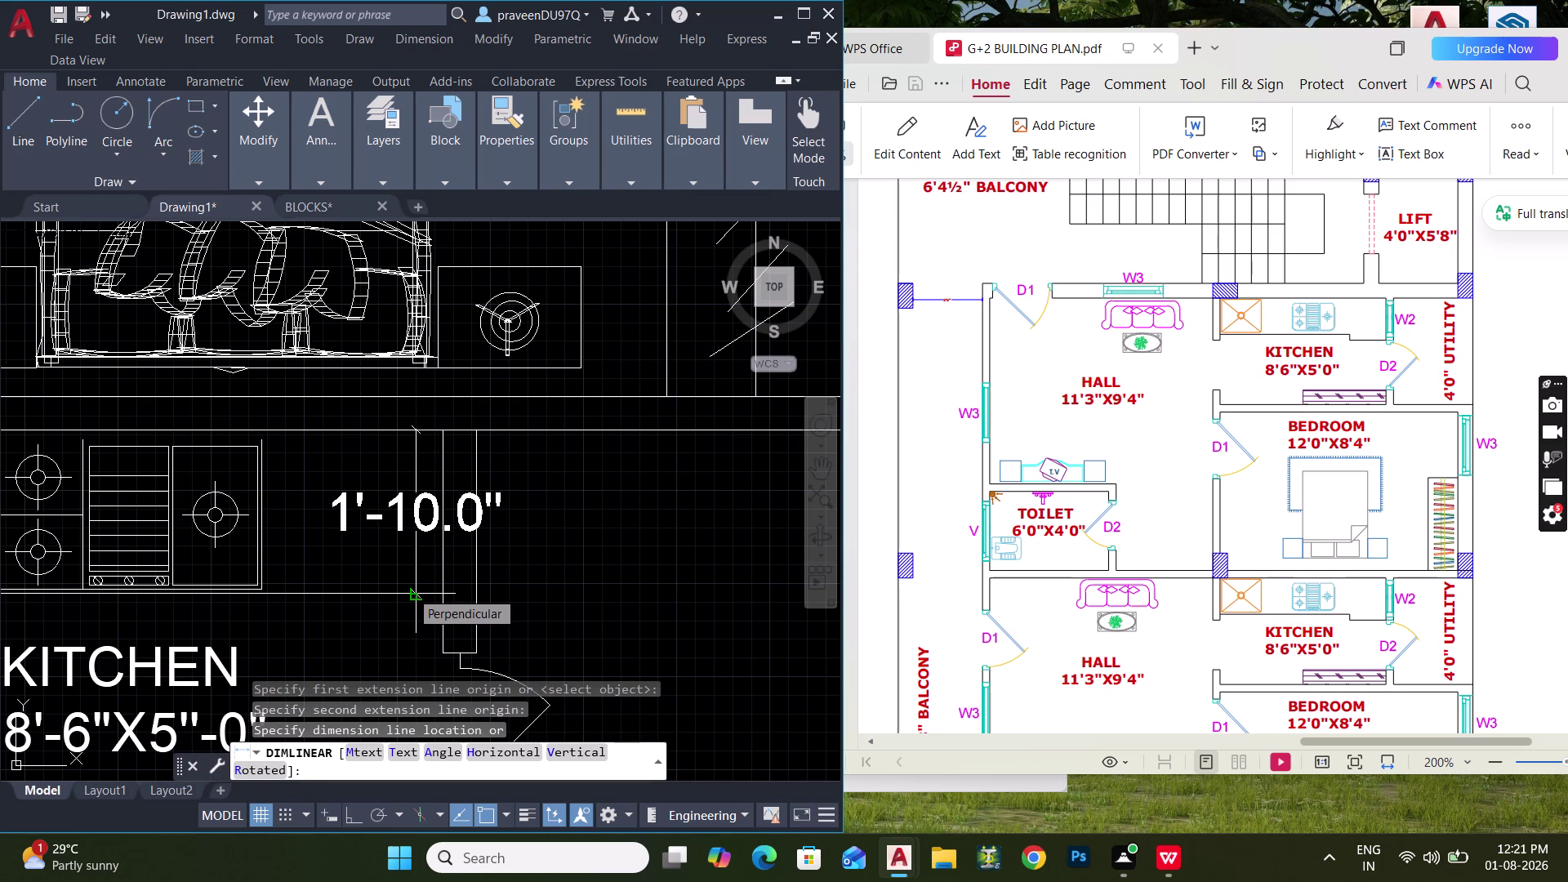
key(Escape)
Offset the wall line 1'8" toward the window opening.
text(O)
key(space)
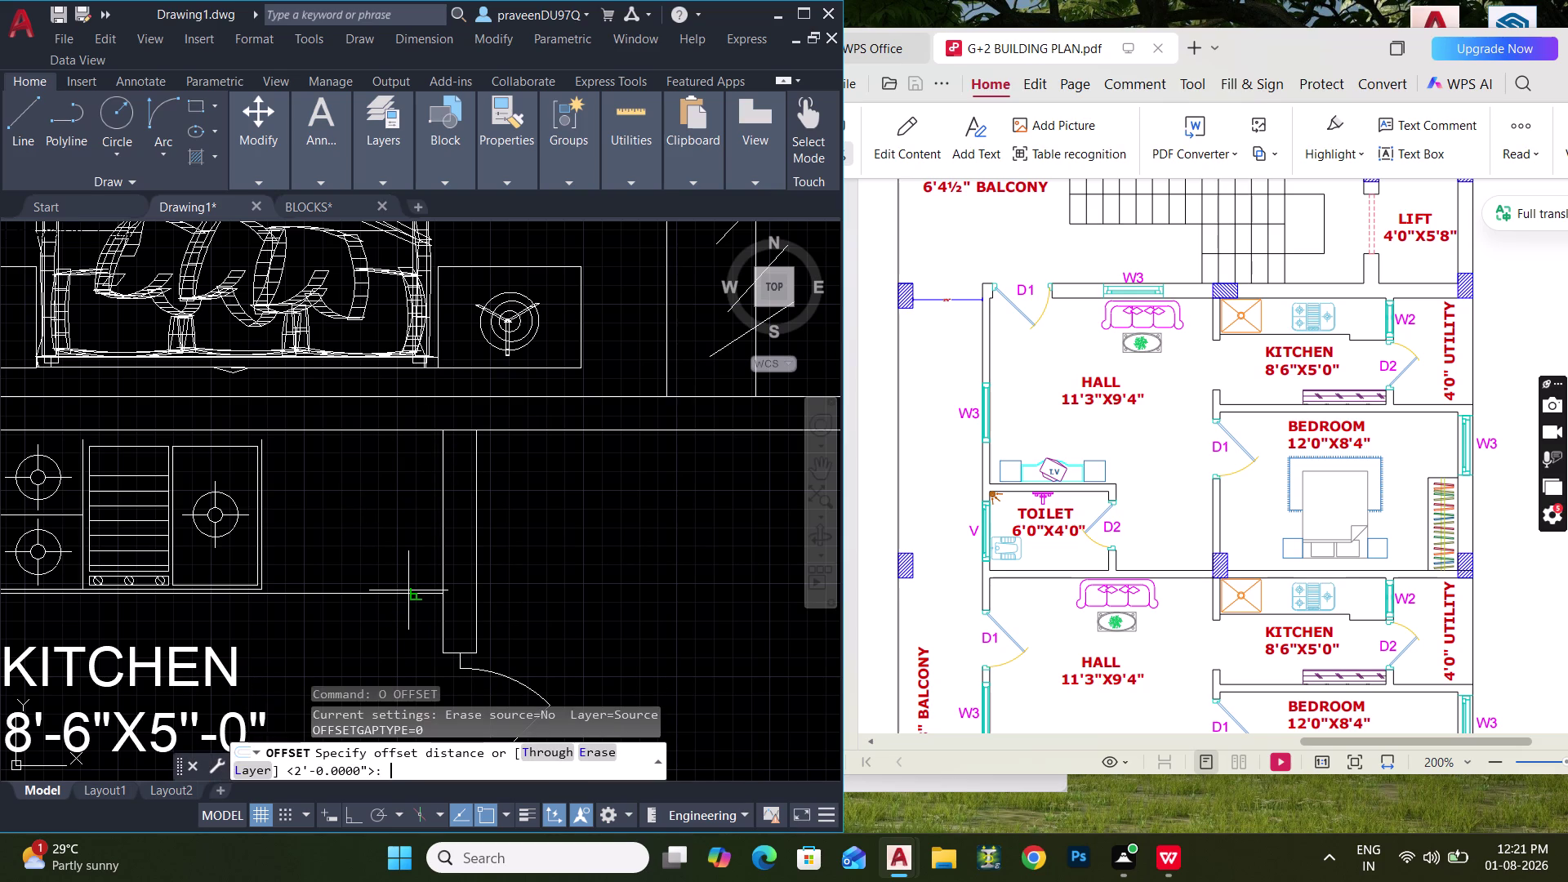
text(1'8")
key(Return)
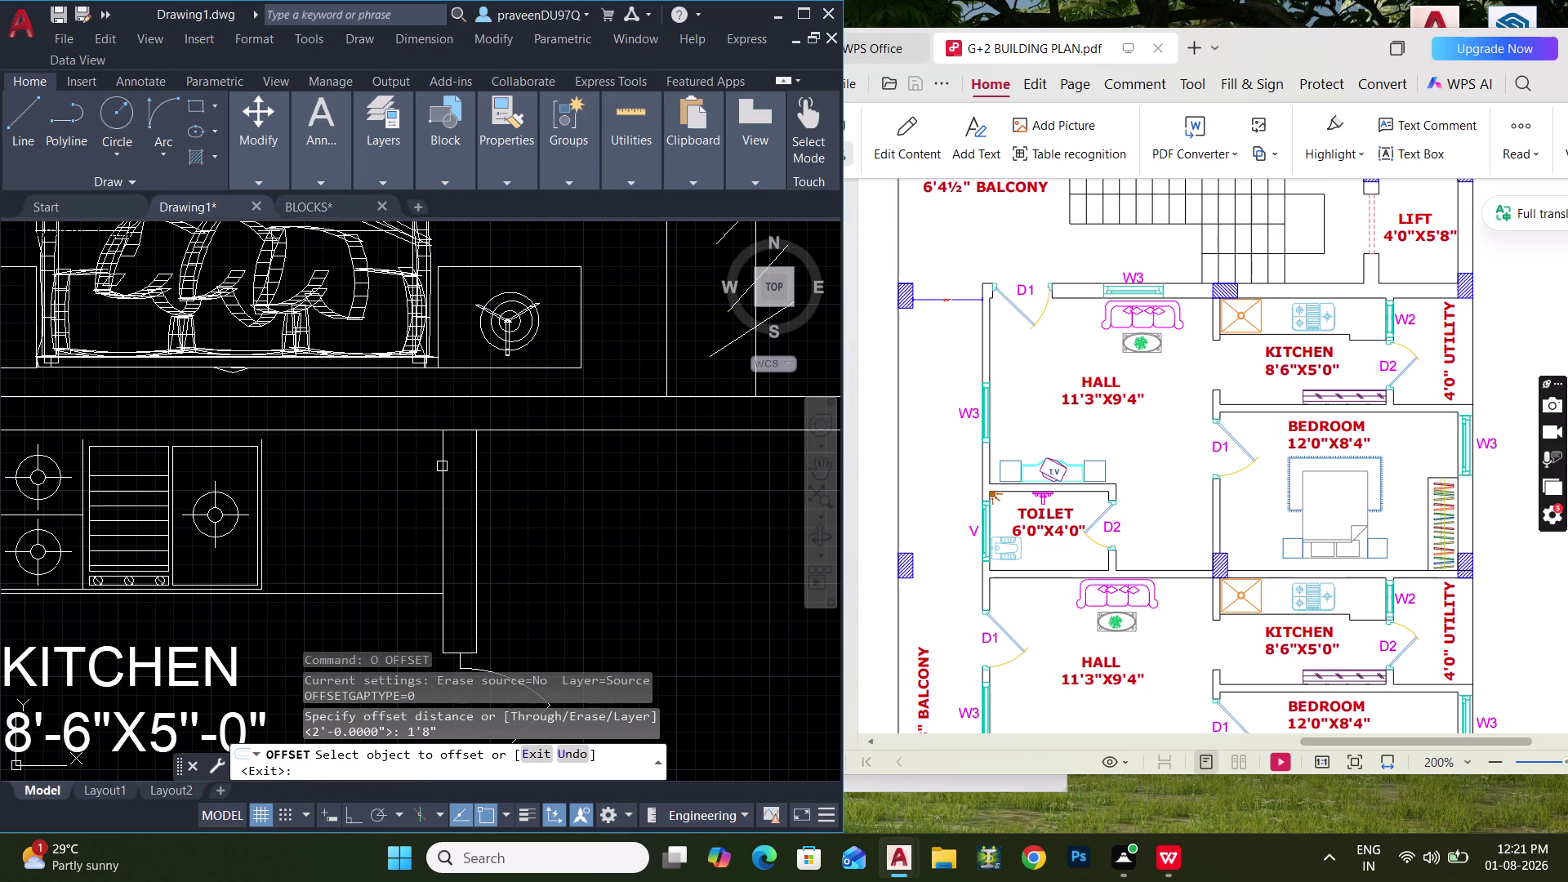
click(454, 432)
click(460, 501)
key(Escape)
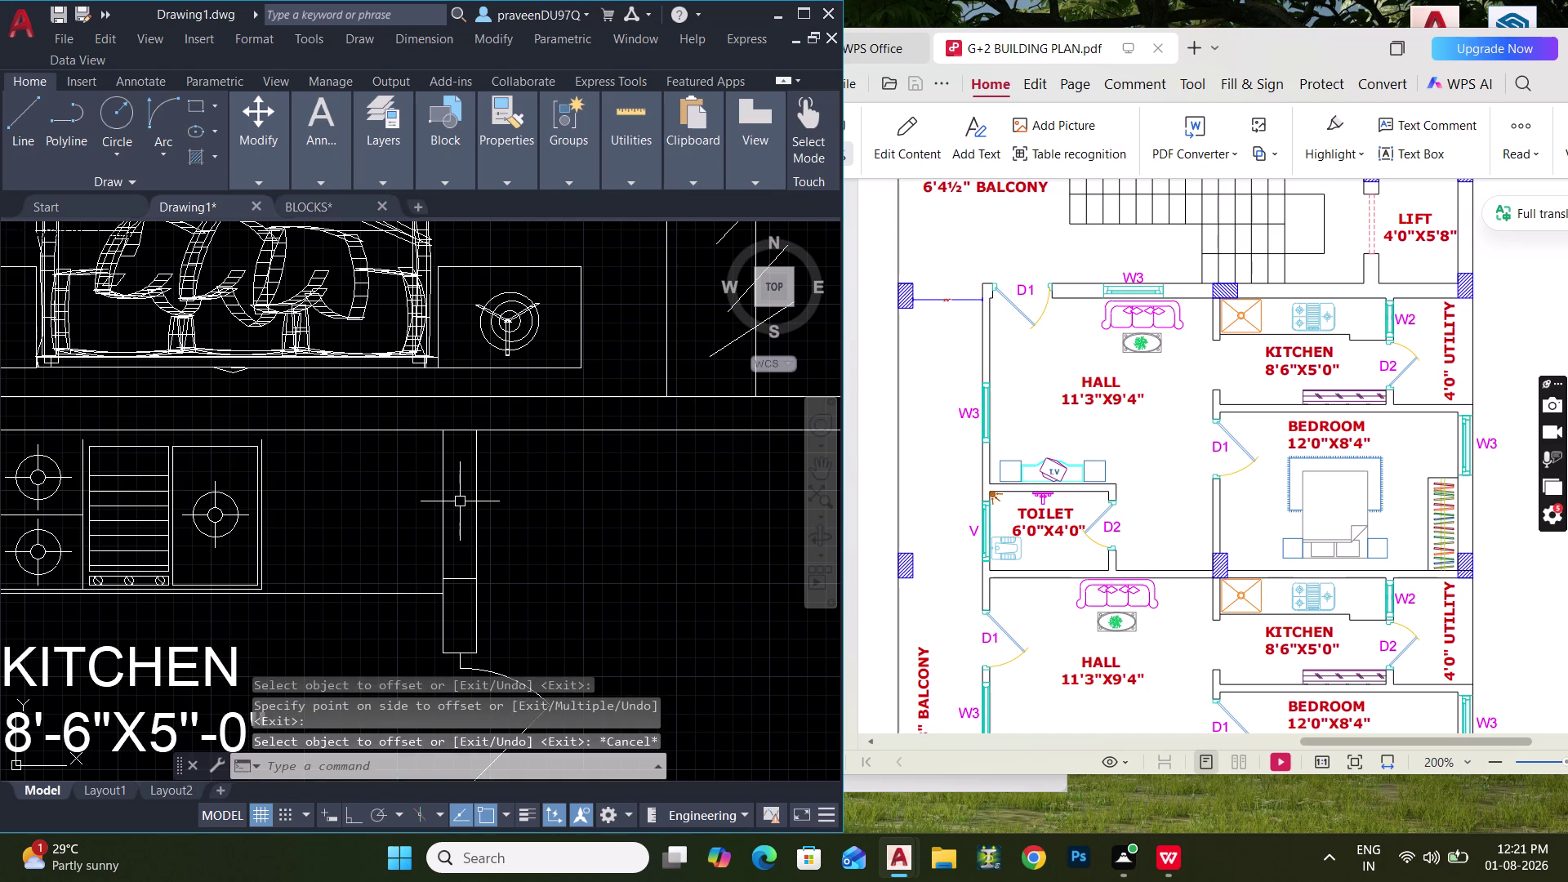
Draw a perpendicular line across the wall to close the opening.
text(L)
key(space)
click(455, 439)
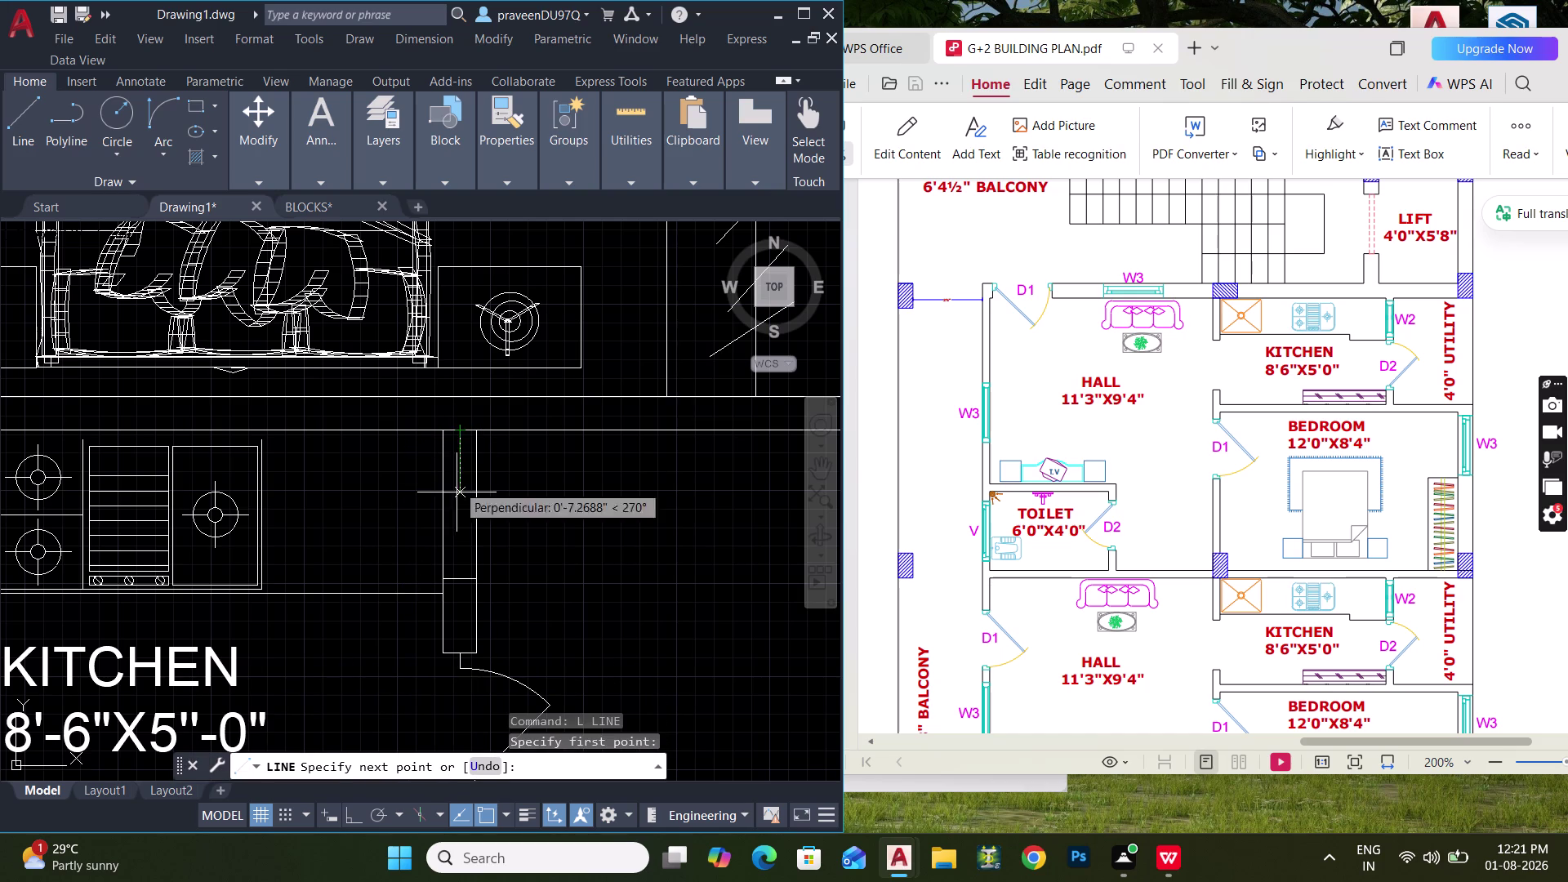
click(462, 572)
key(Escape)
Pan to the bedroom door and select its D1 label.
middle_drag(468, 533, 429, 533)
scroll(down, 3)
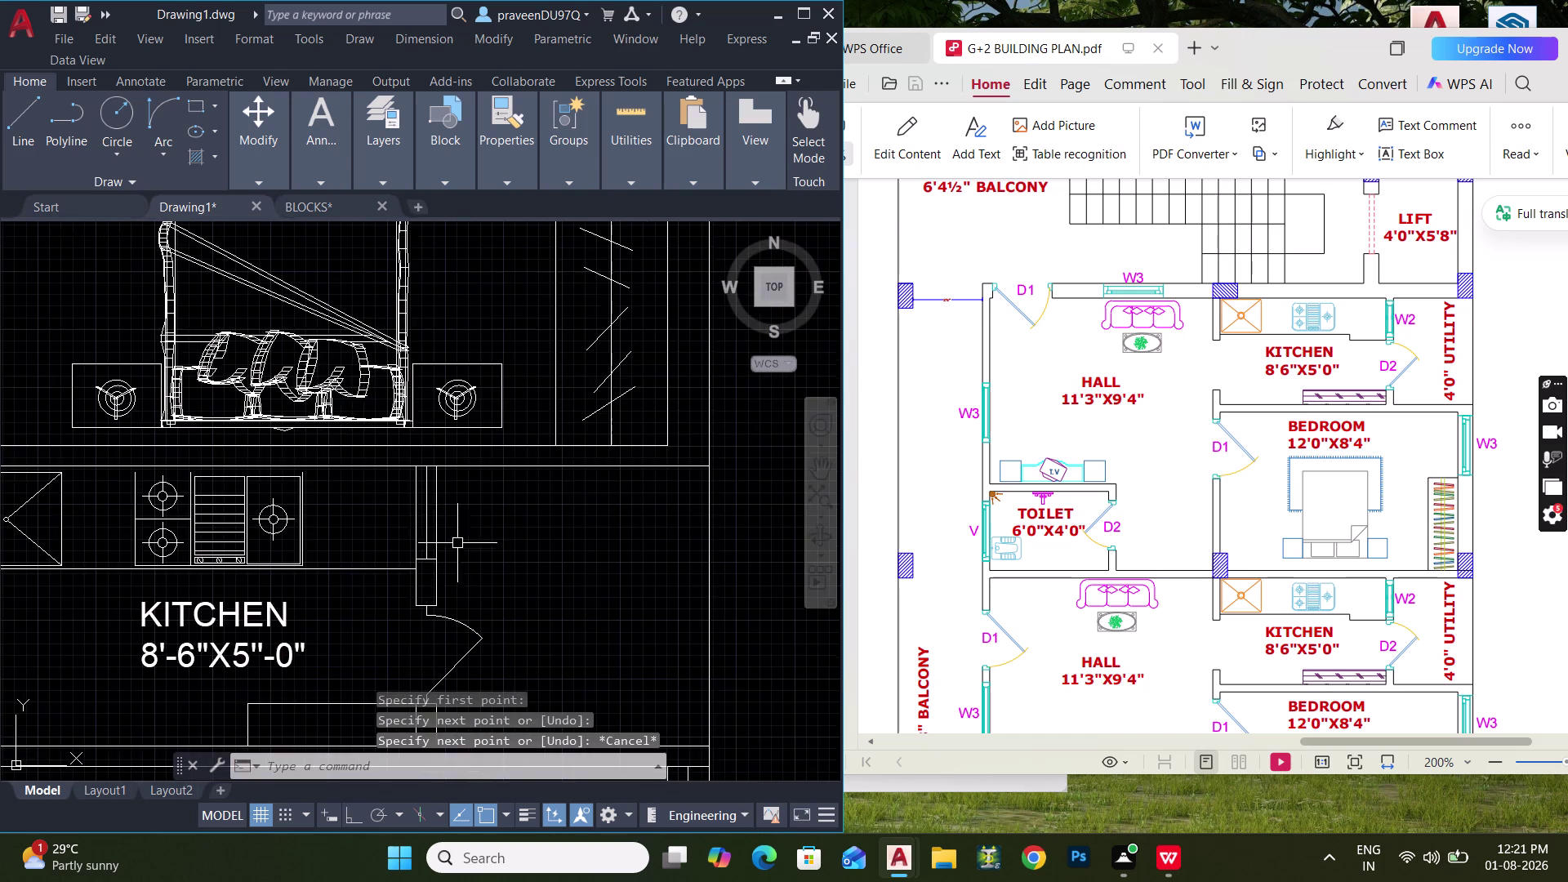
scroll(down, 3)
middle_drag(480, 557, 504, 512)
middle_drag(459, 547, 498, 414)
middle_drag(408, 505, 434, 438)
click(348, 436)
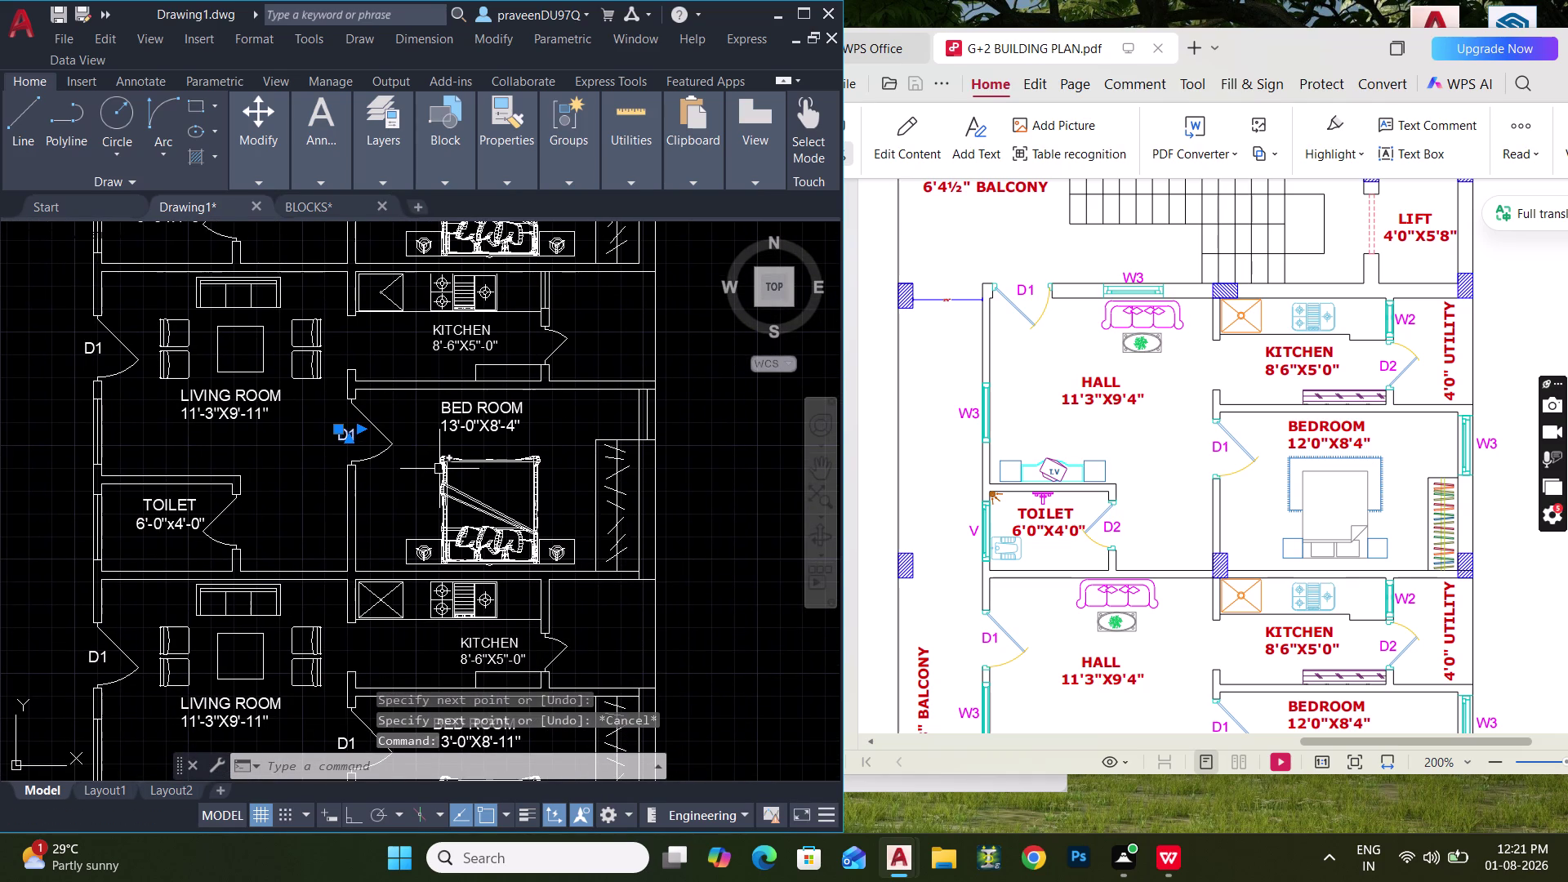
Copy the D1 tag beside the kitchen's right-wall opening and start editing its text.
text(CO)
key(space)
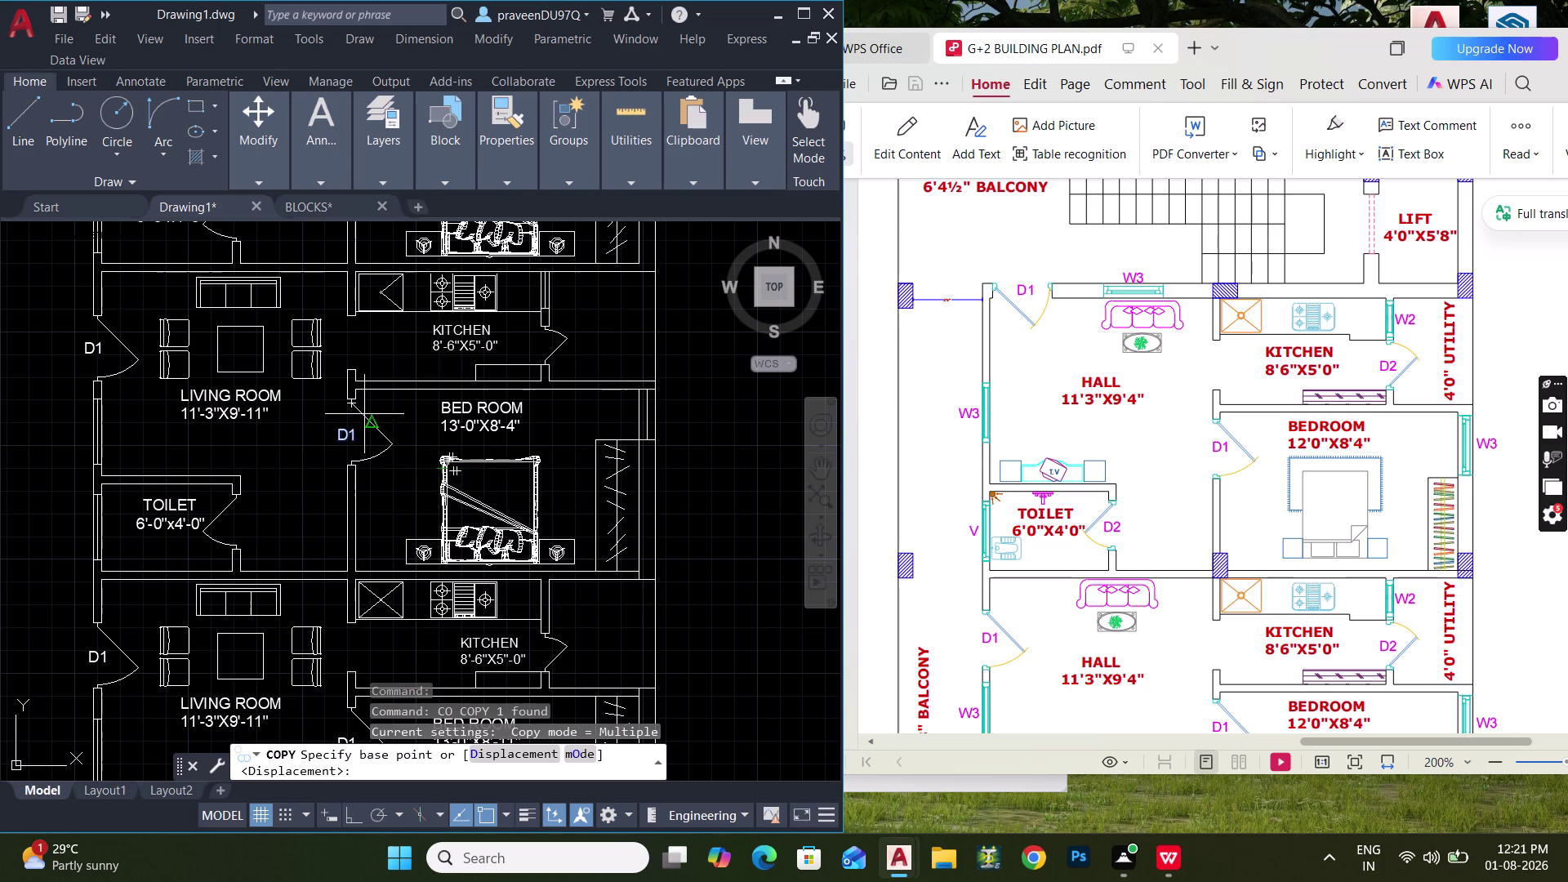
scroll(up, 3)
click(331, 435)
middle_drag(481, 402, 345, 604)
middle_drag(516, 467, 389, 599)
middle_drag(475, 545, 410, 591)
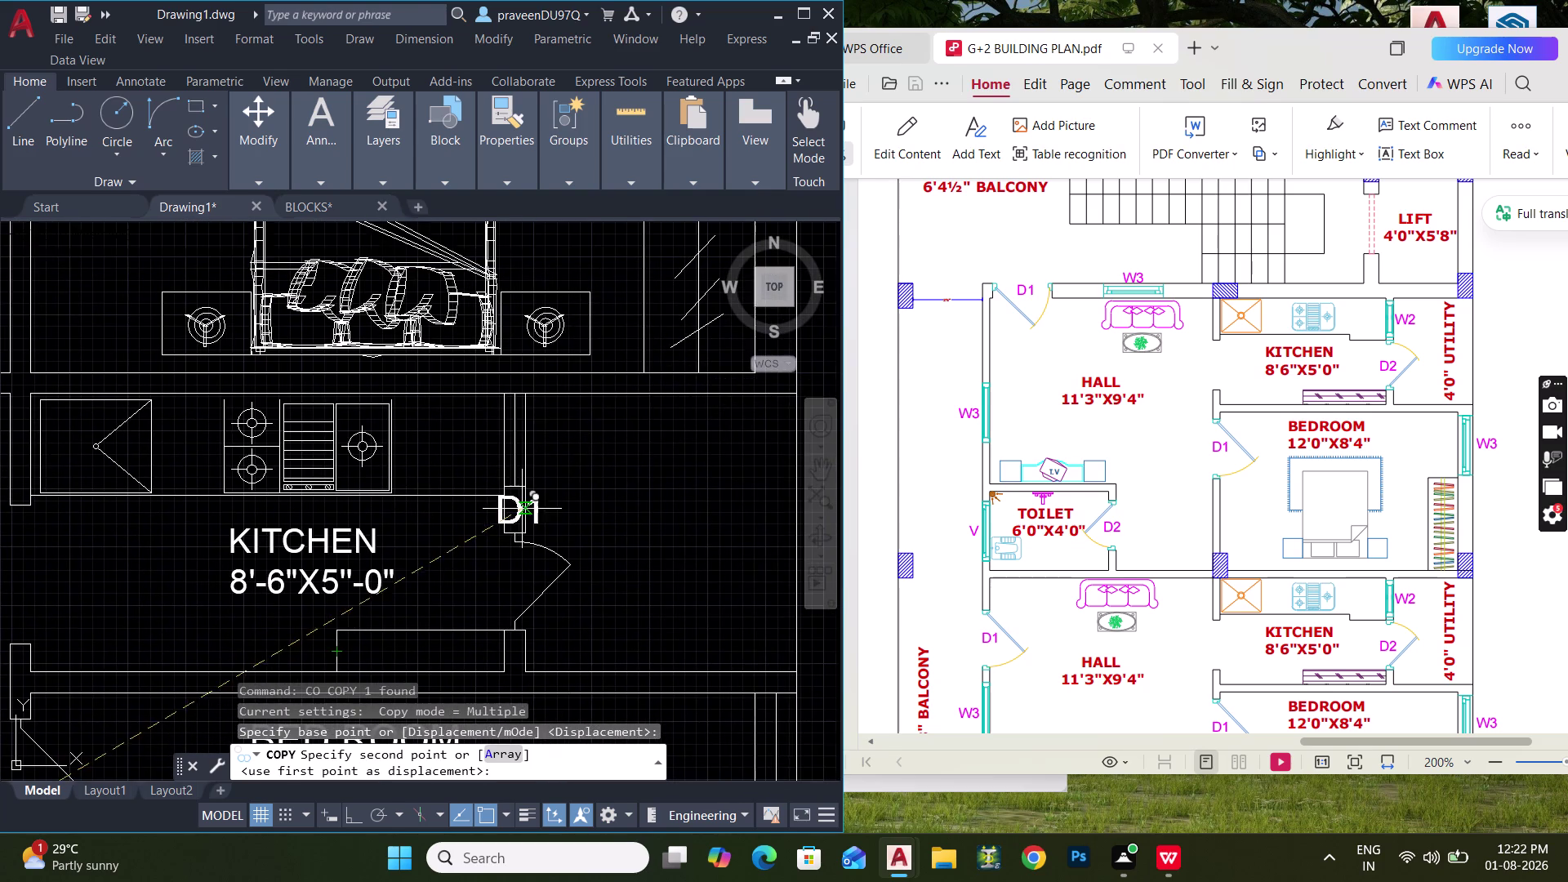
click(558, 439)
key(Escape)
key(Escape)
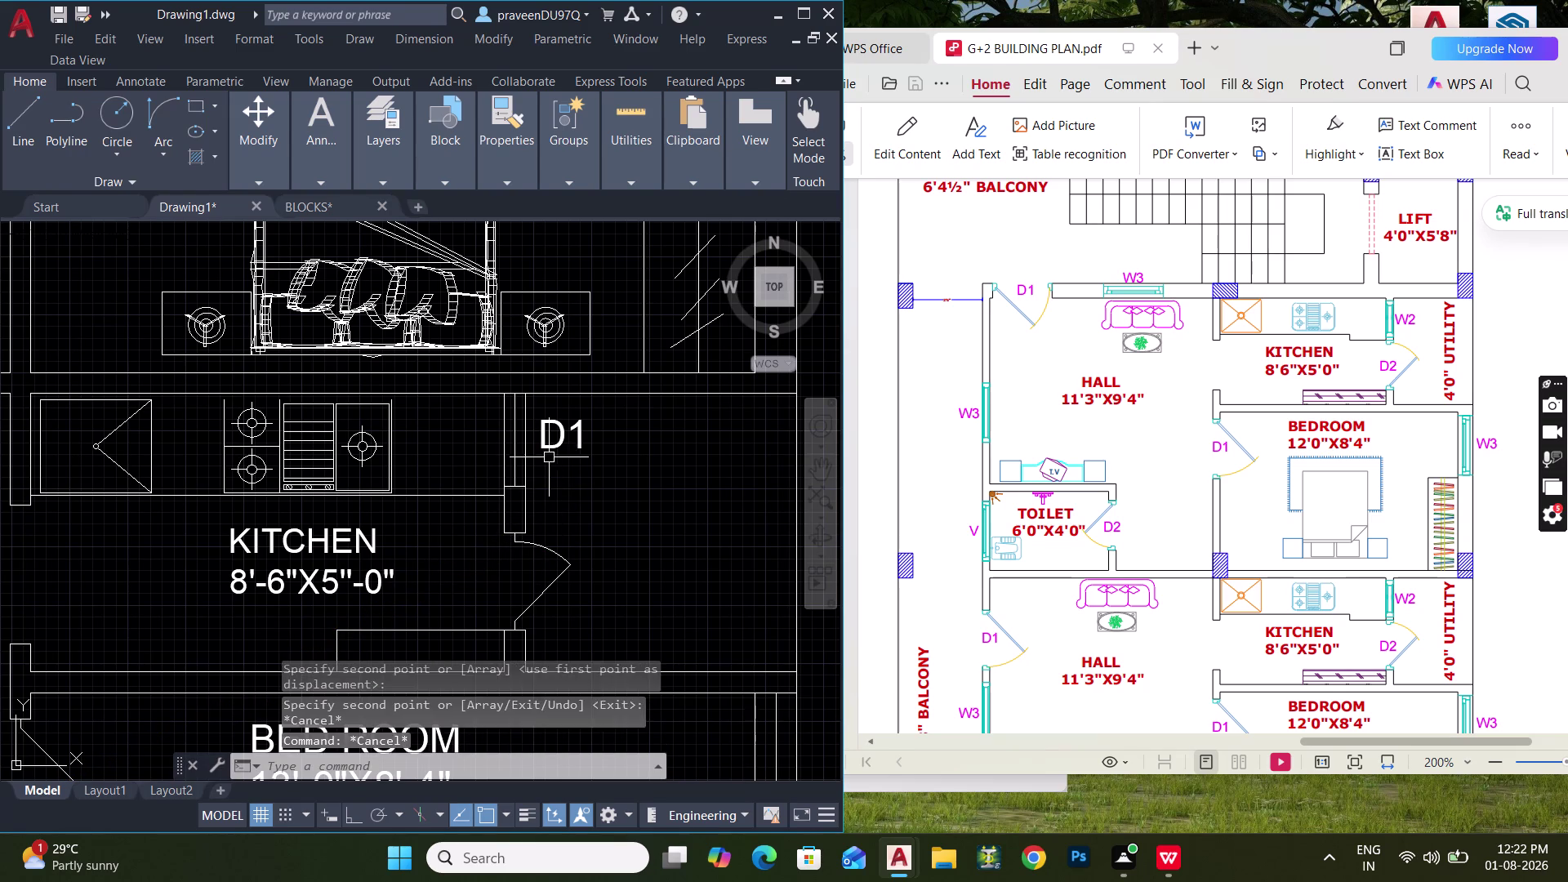
double_click(547, 445)
Change the copied tag's text from D1 to W2.
drag(588, 445, 544, 444)
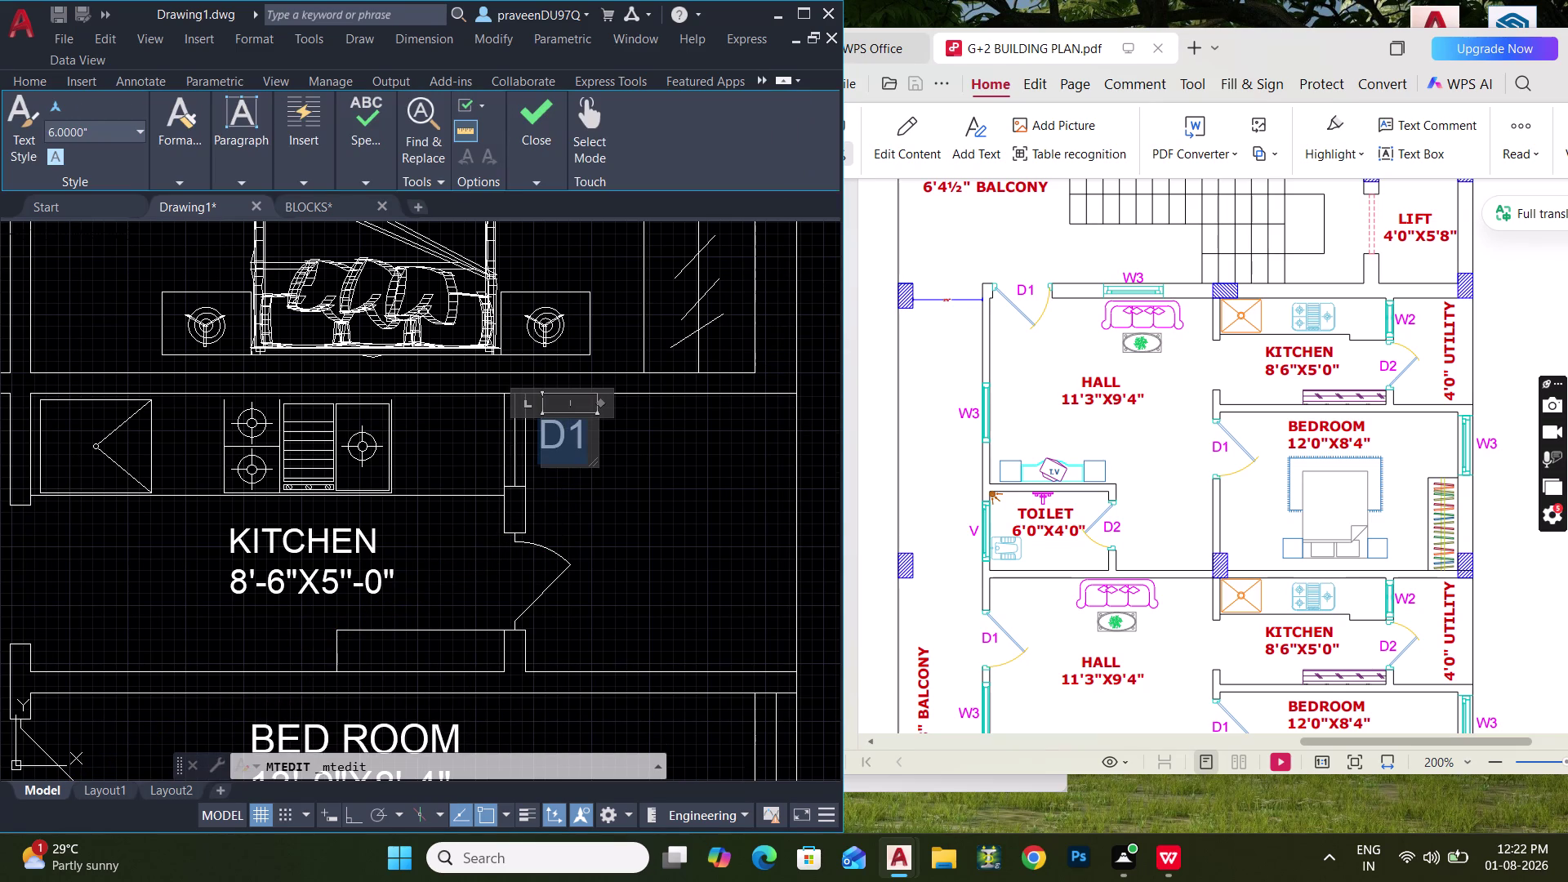
drag(544, 444, 530, 443)
key(w)
key(2)
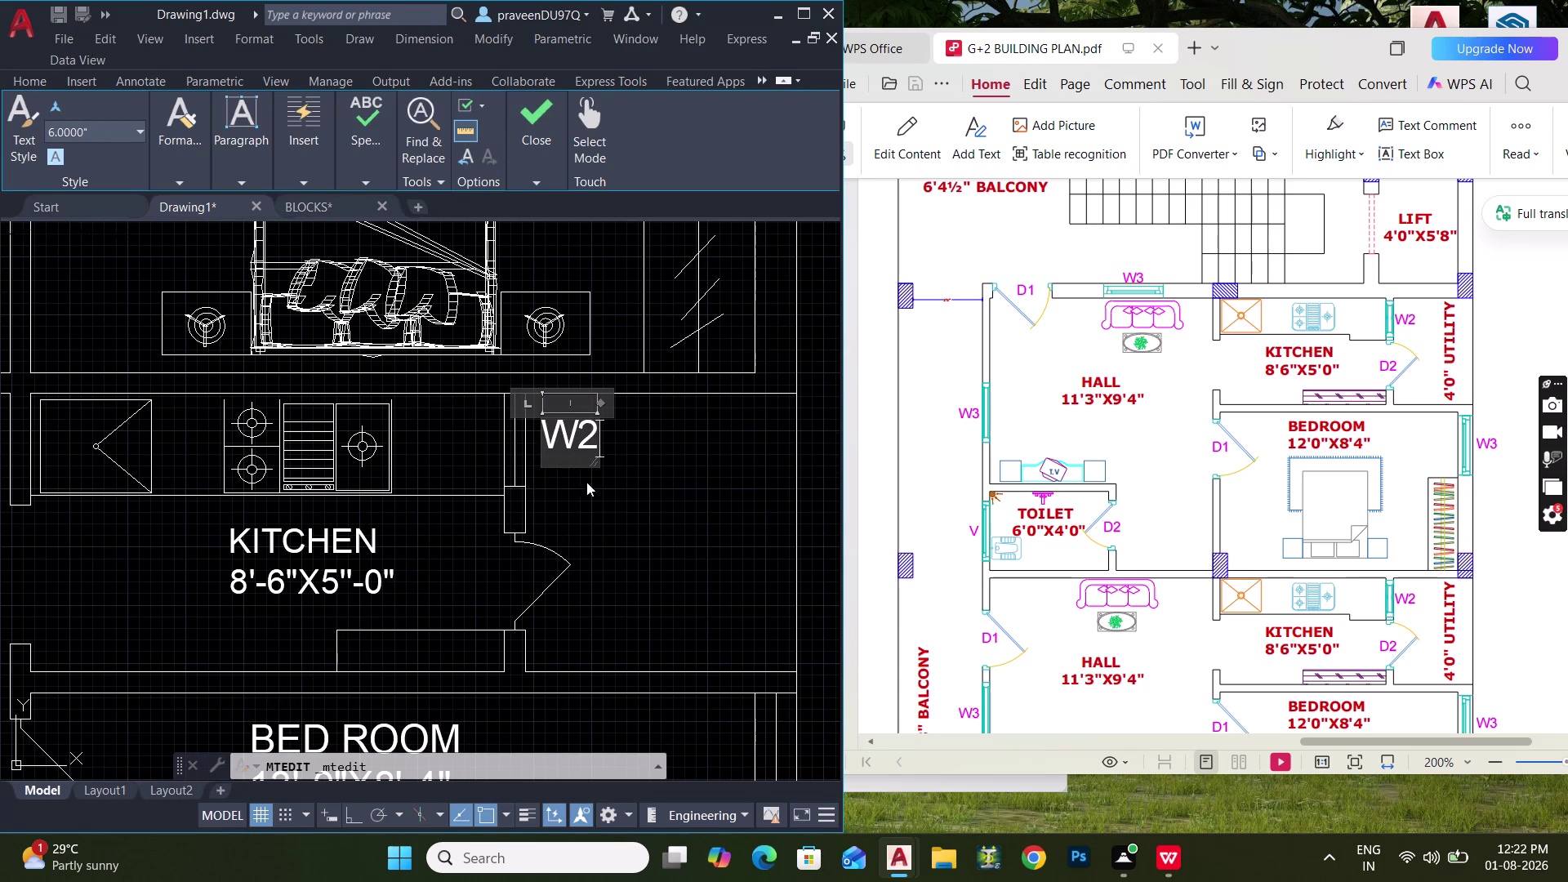
click(619, 493)
Try selecting the window's wall lines, cancelling an accidental drawing command.
scroll(down, 3)
scroll(down, 3)
middle_drag(617, 498, 606, 492)
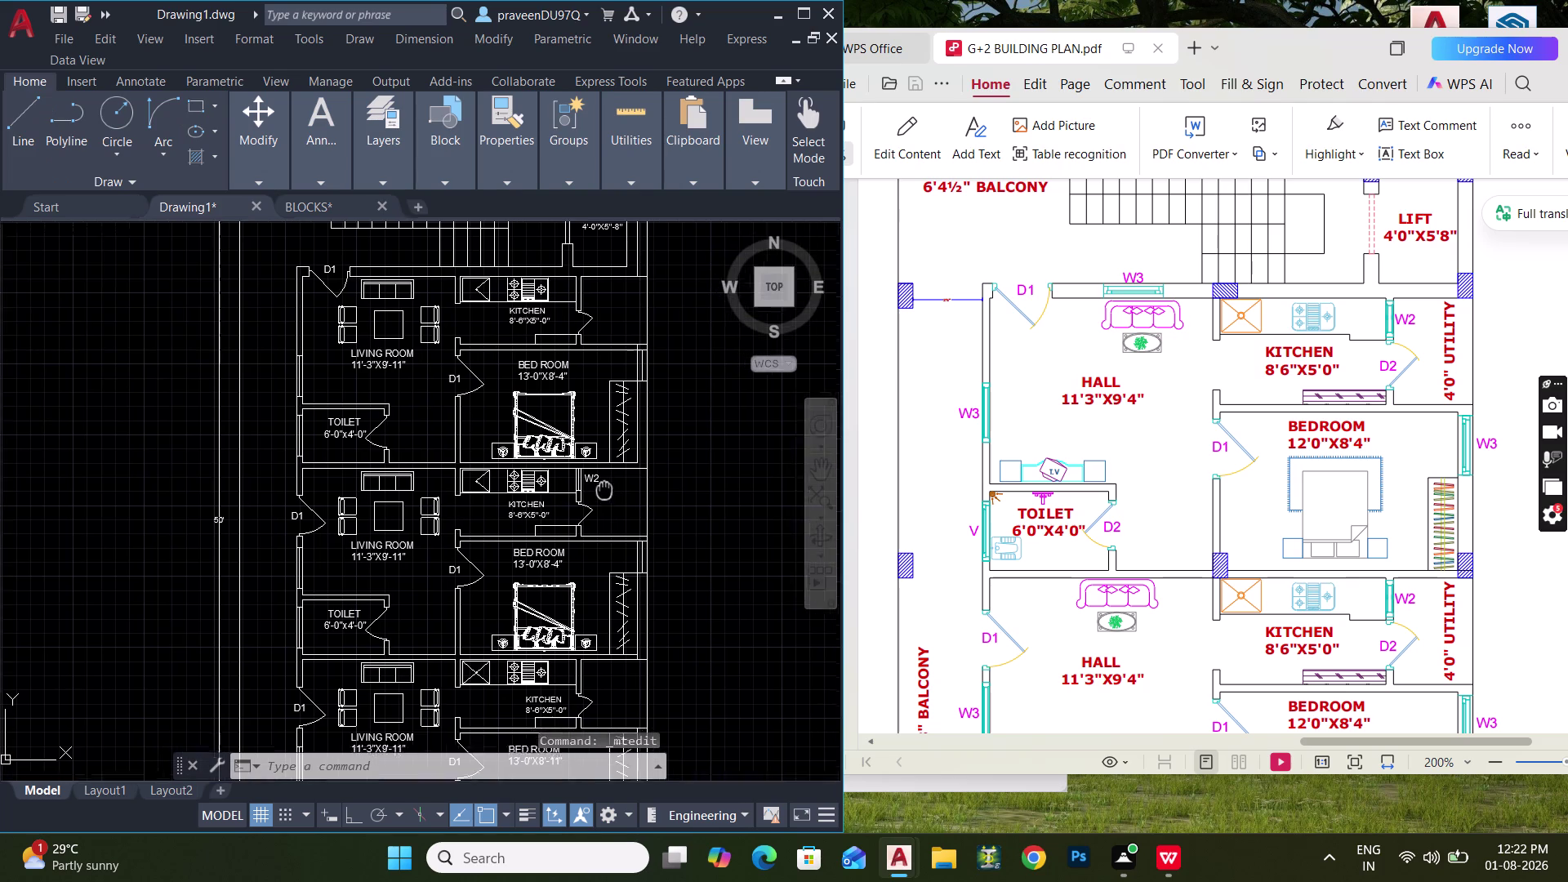
middle_drag(606, 493, 601, 418)
scroll(up, 3)
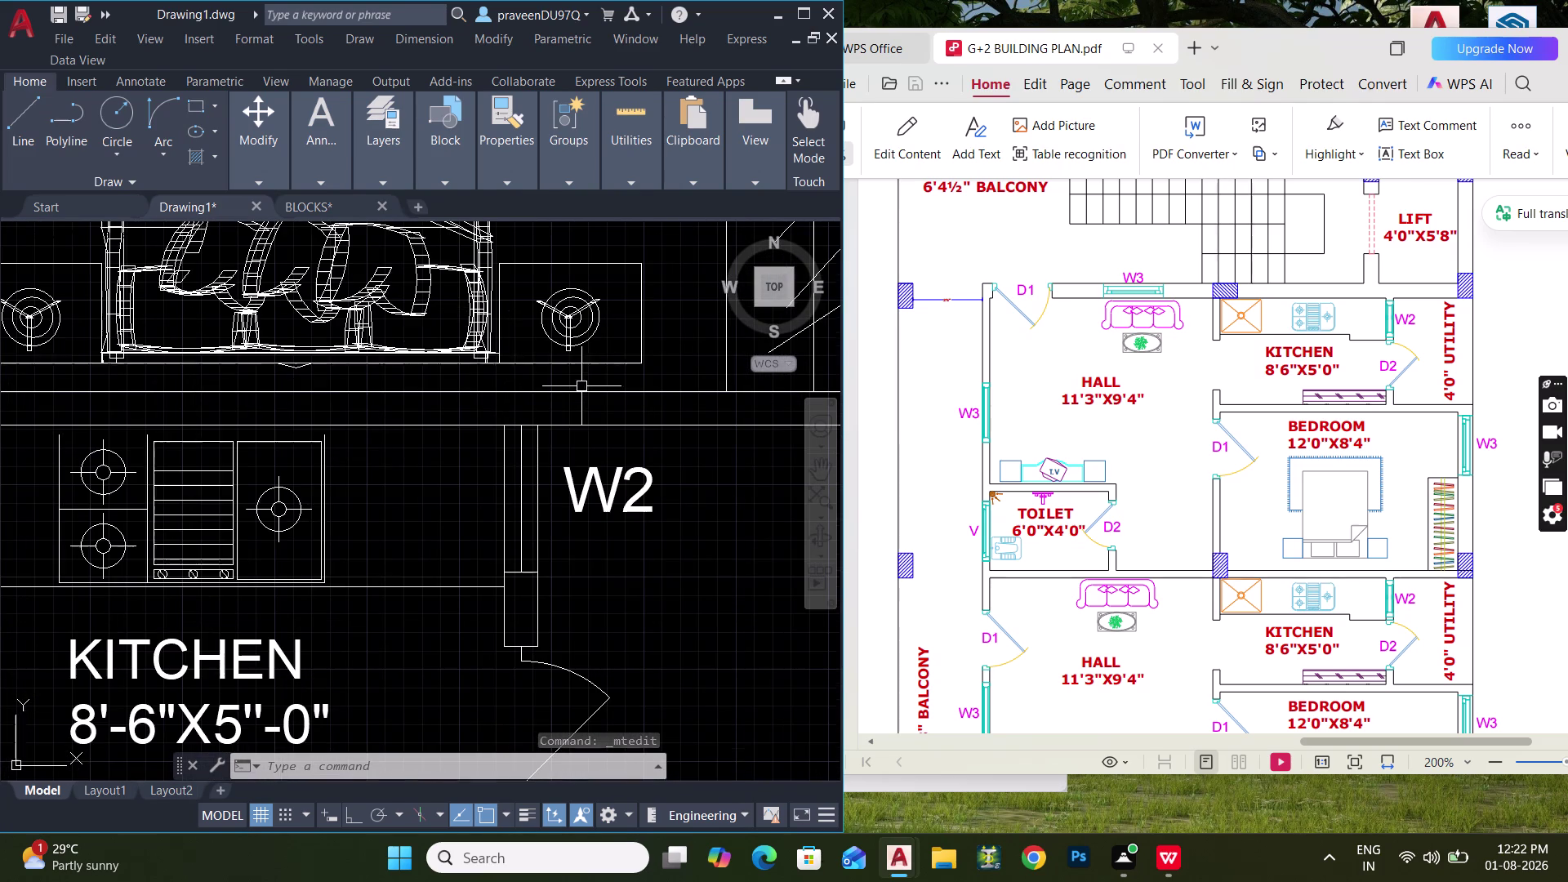
click(490, 407)
click(572, 578)
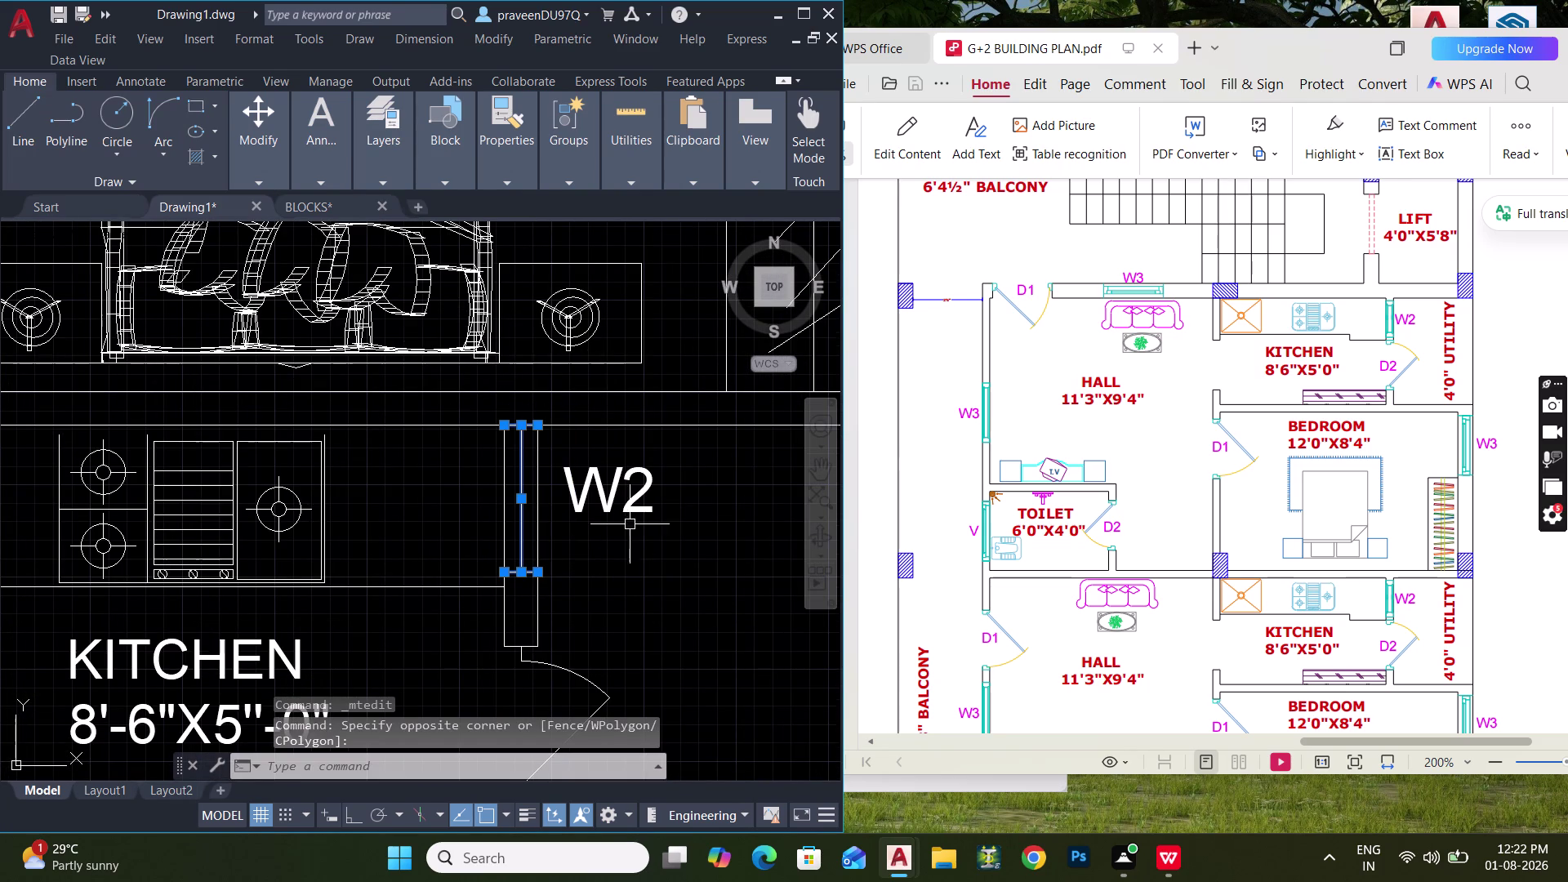
click(607, 491)
key(c)
key(o)
key(space)
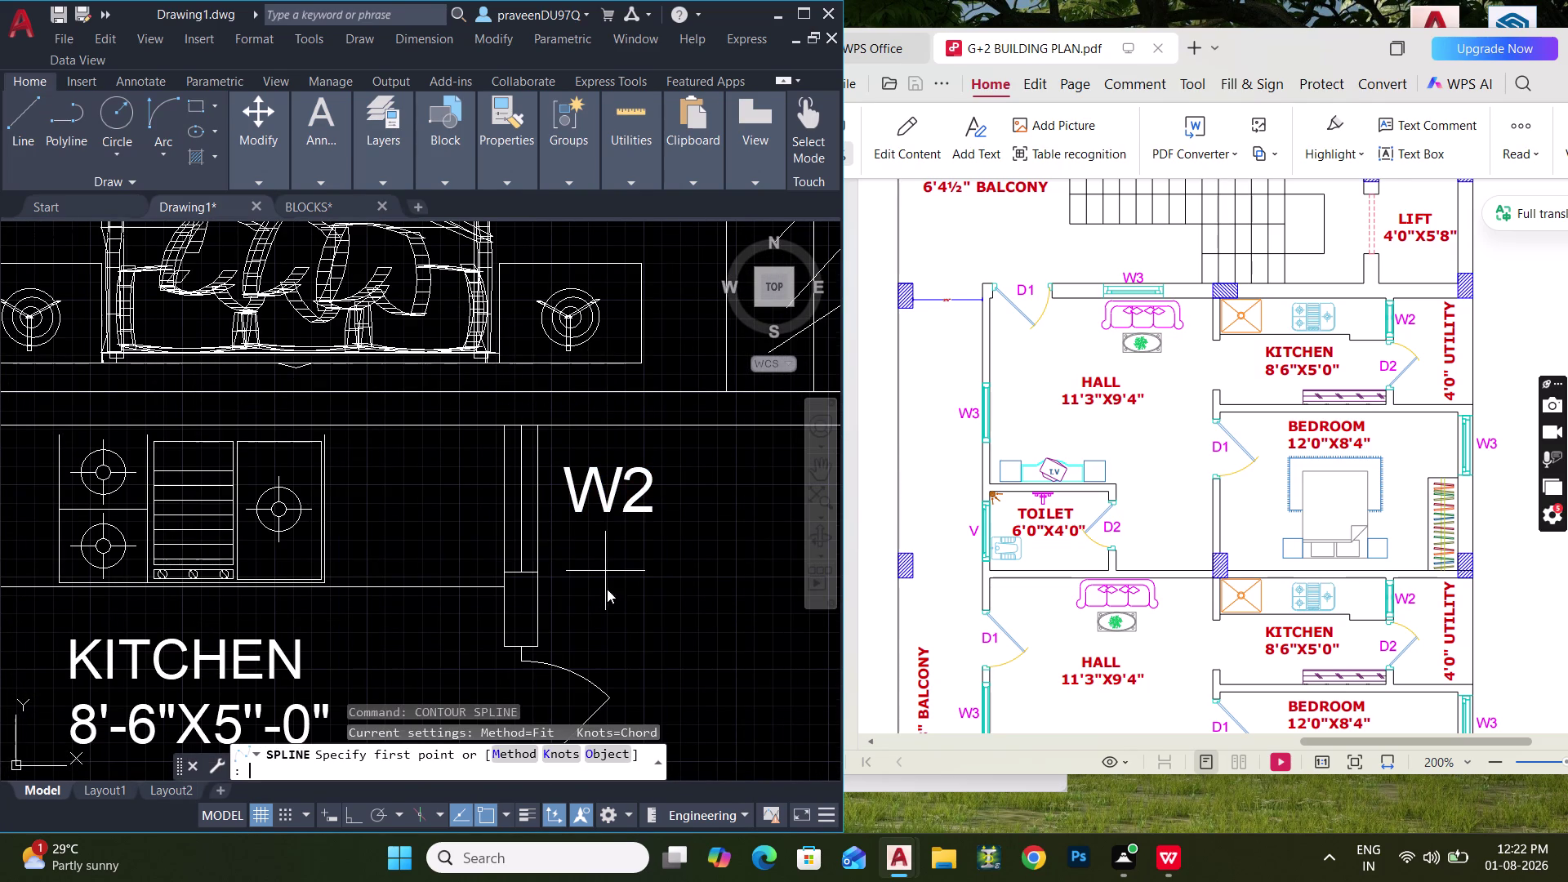
click(537, 429)
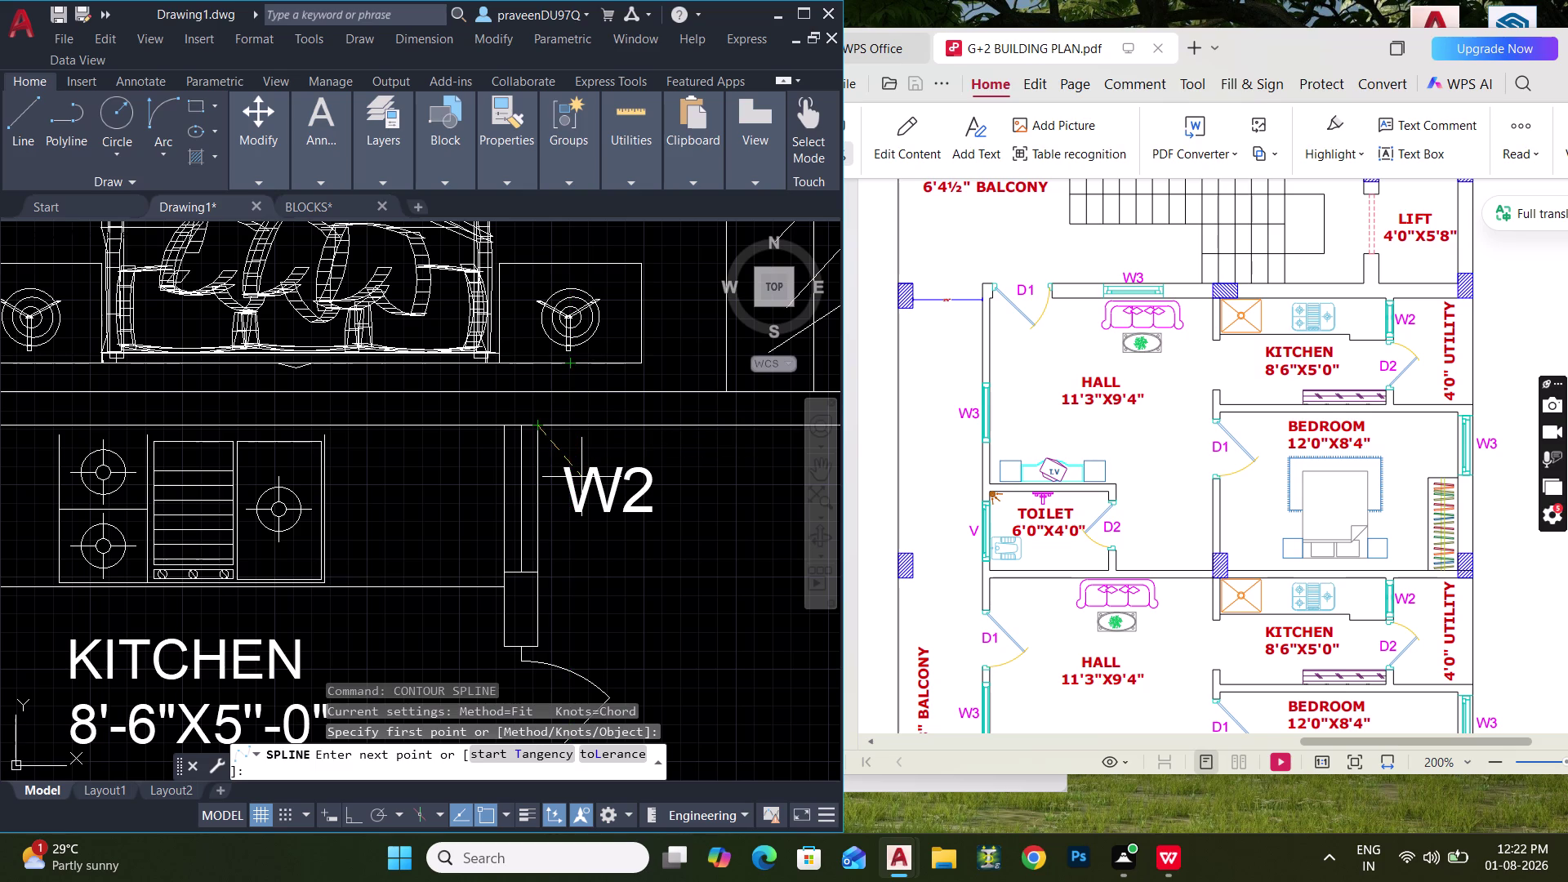
key(Escape)
key(Escape)
Copy the window lines and W2 tag to the upper kitchen's wall.
click(471, 412)
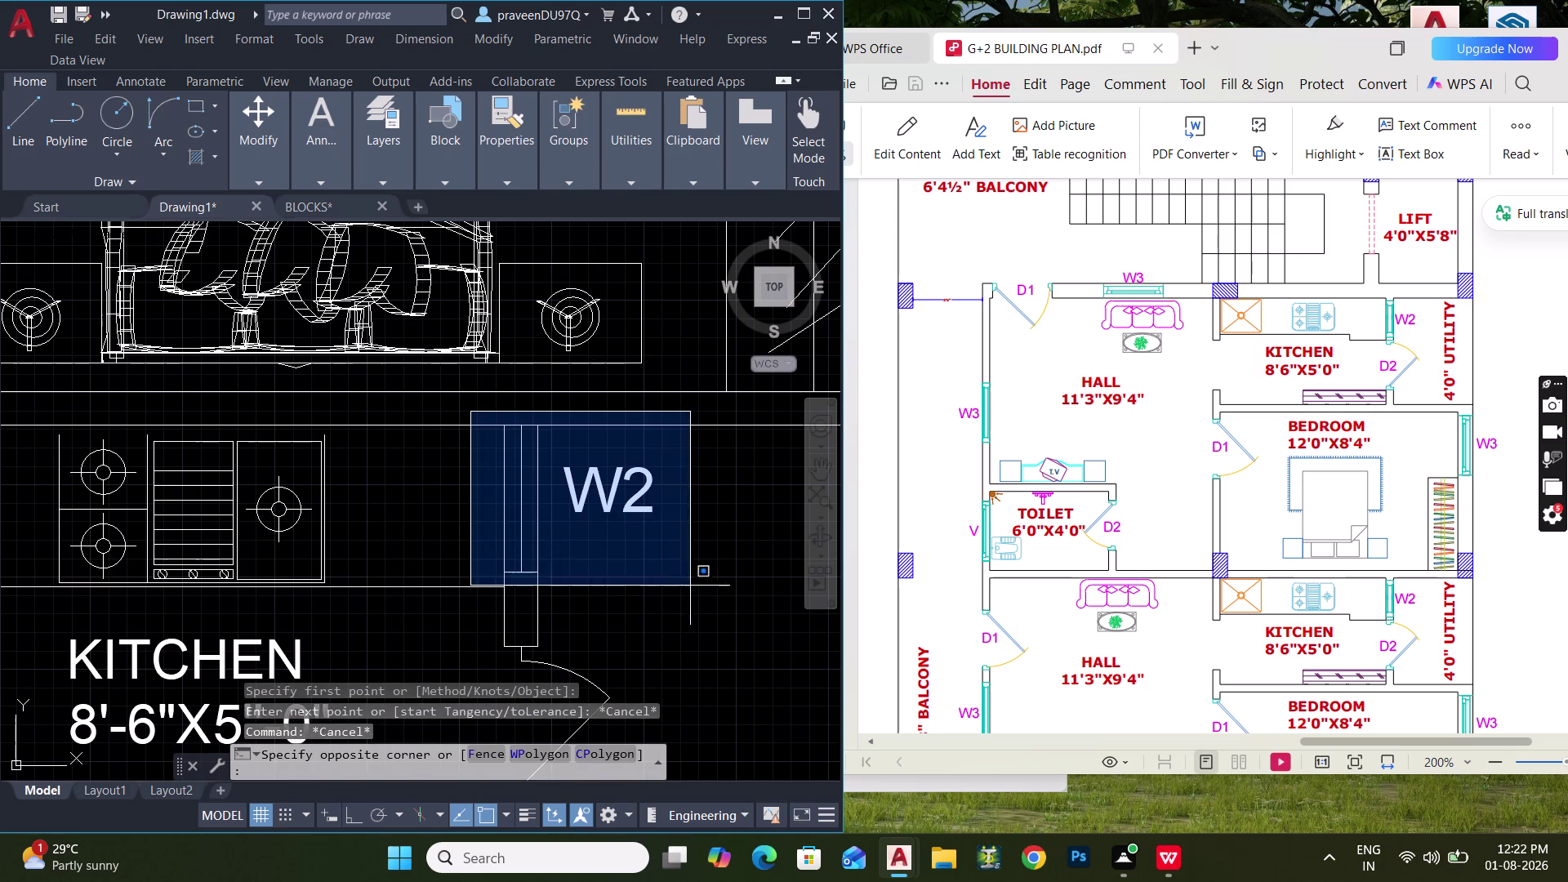
click(691, 587)
text(CO)
key(space)
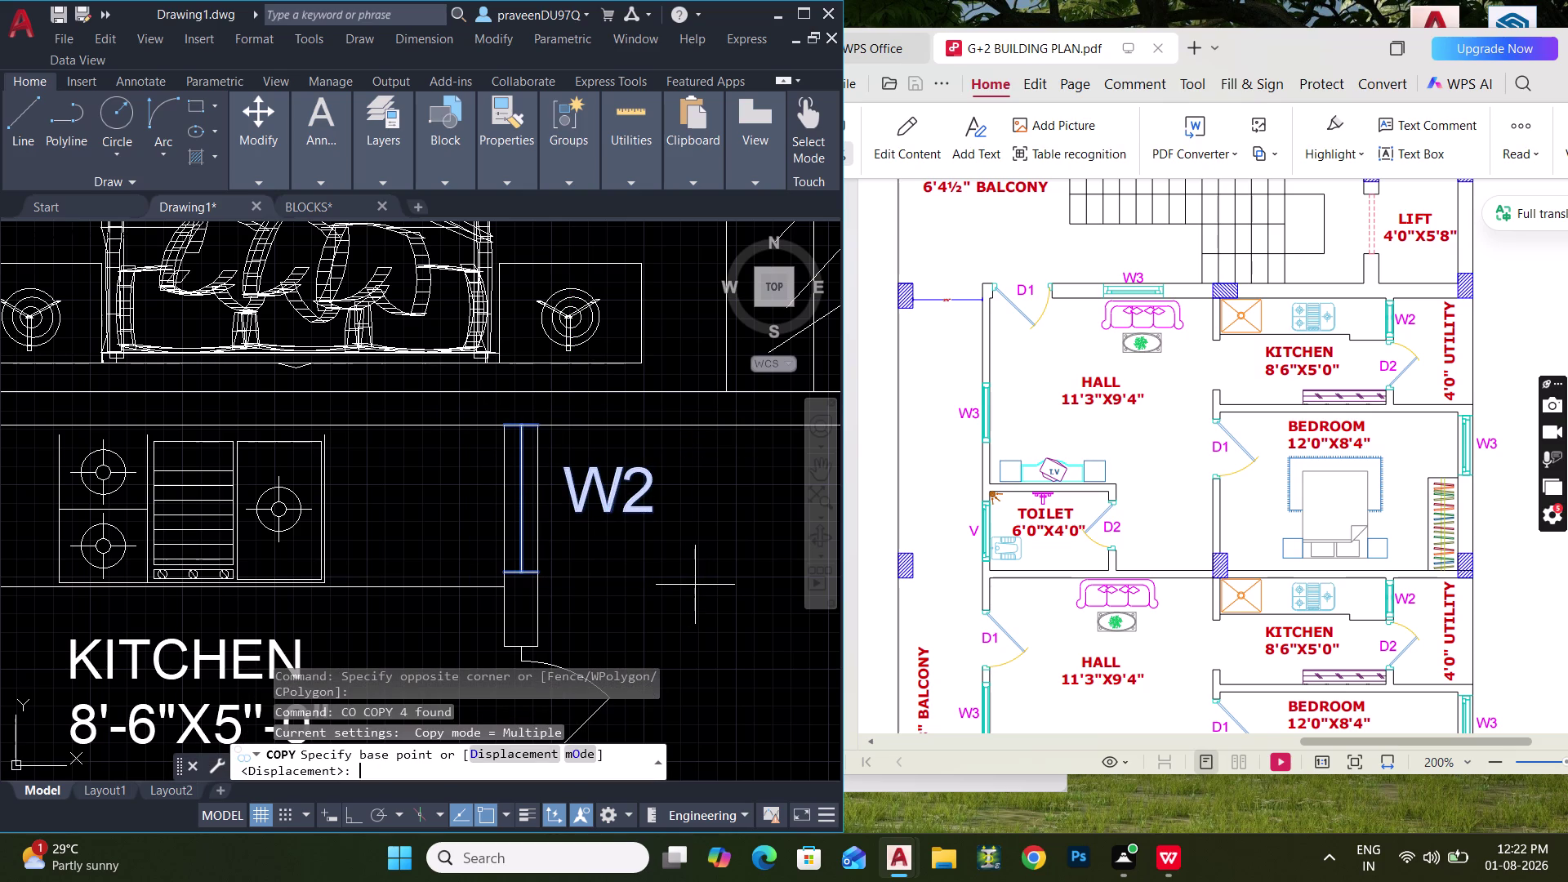
click(542, 432)
scroll(down, 3)
middle_drag(558, 367, 572, 624)
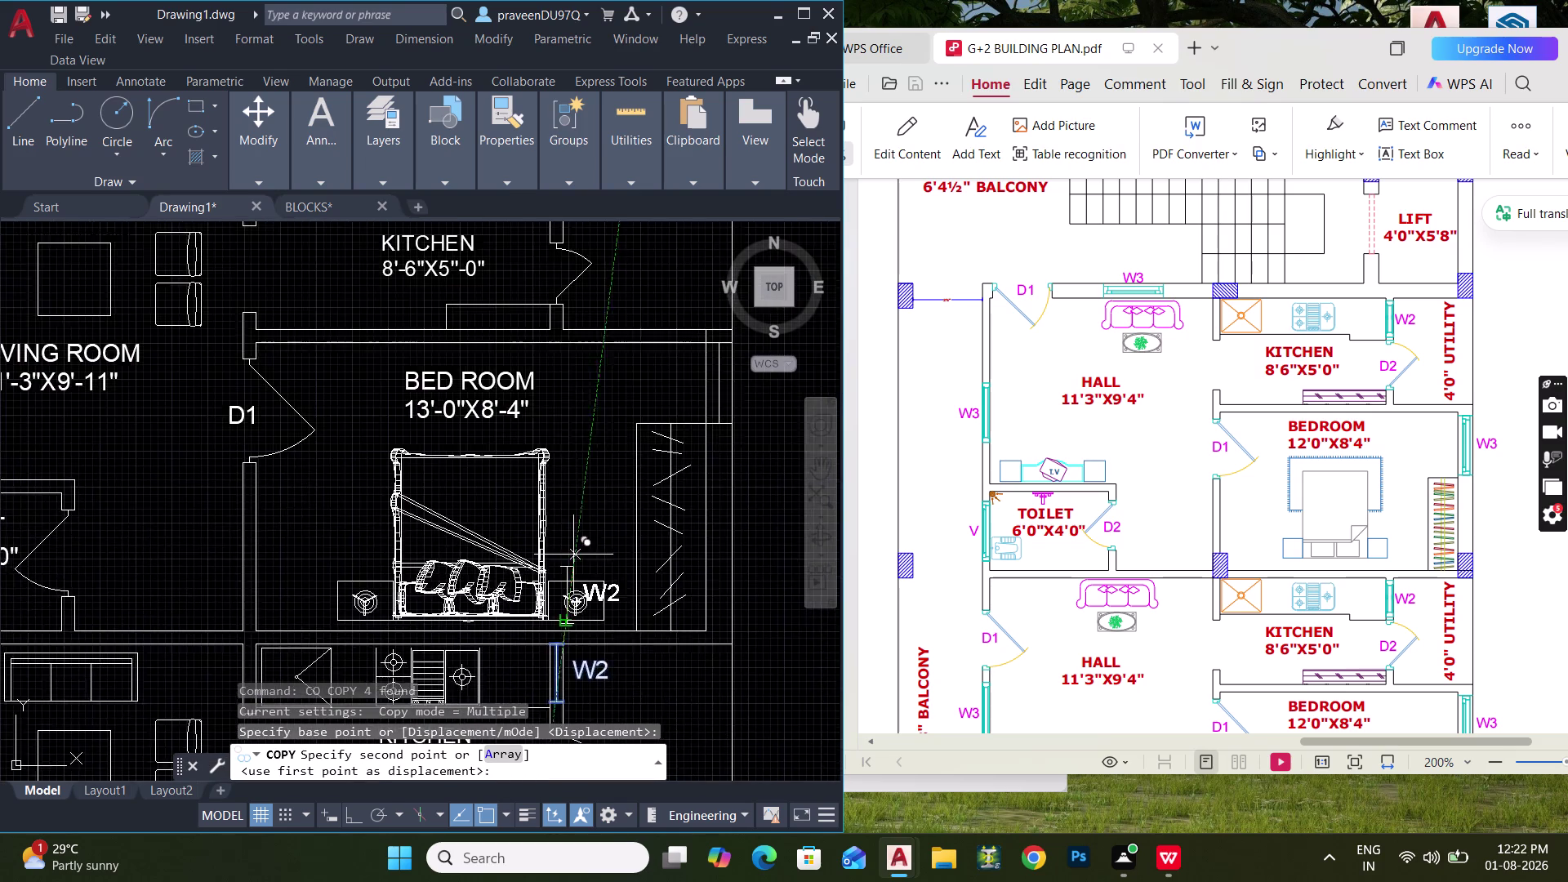
middle_drag(566, 405, 556, 623)
click(553, 376)
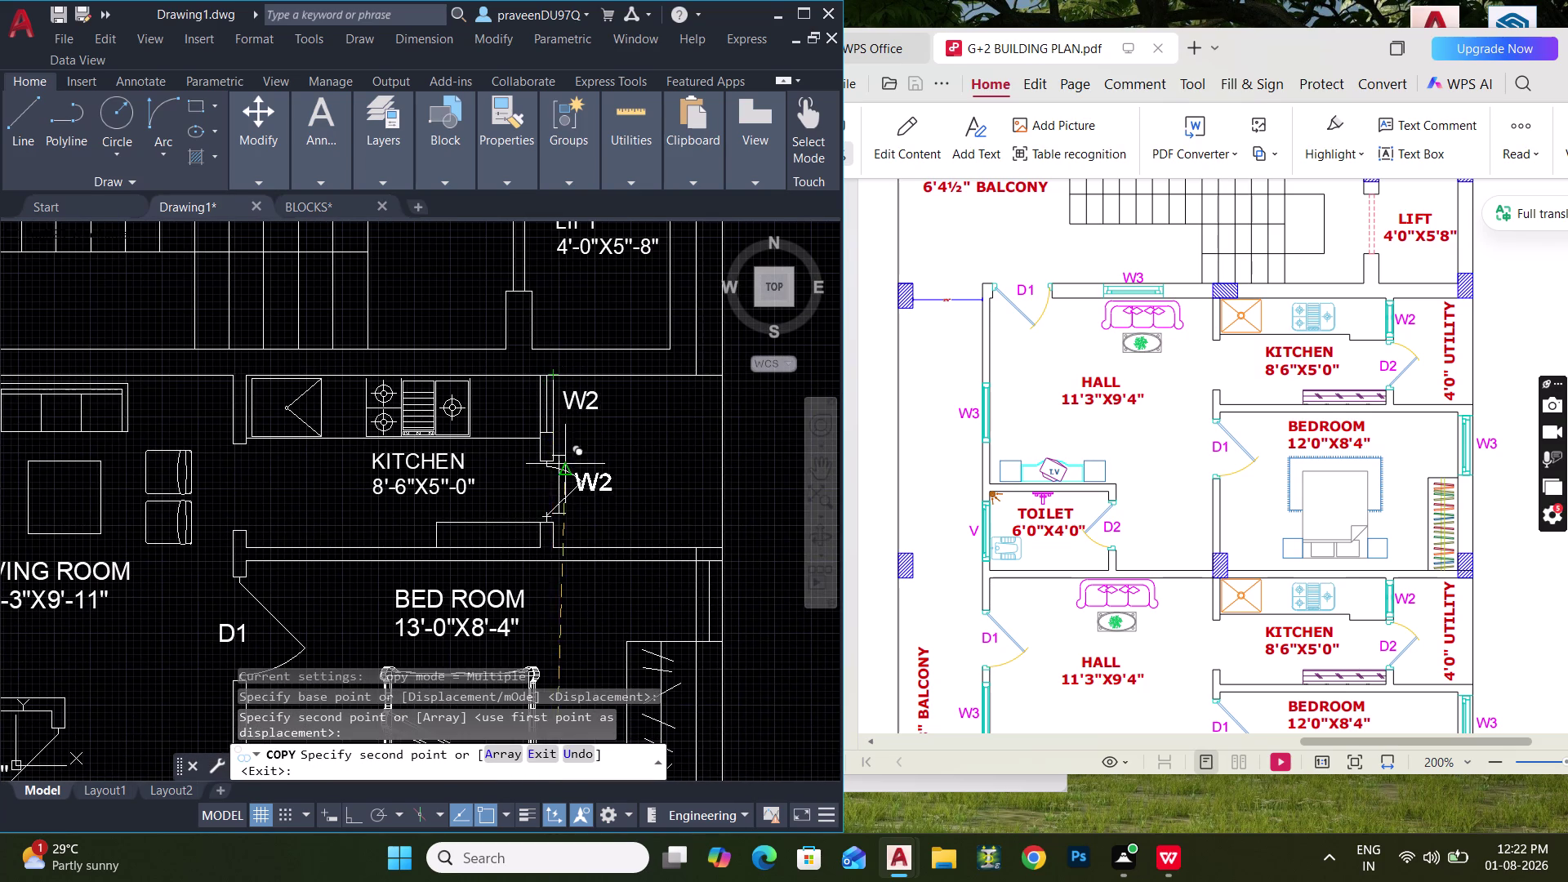
Place another copy of the W2 window at the other kitchen window.
scroll(down, 3)
middle_drag(568, 549, 553, 195)
middle_drag(557, 495, 554, 448)
scroll(up, 3)
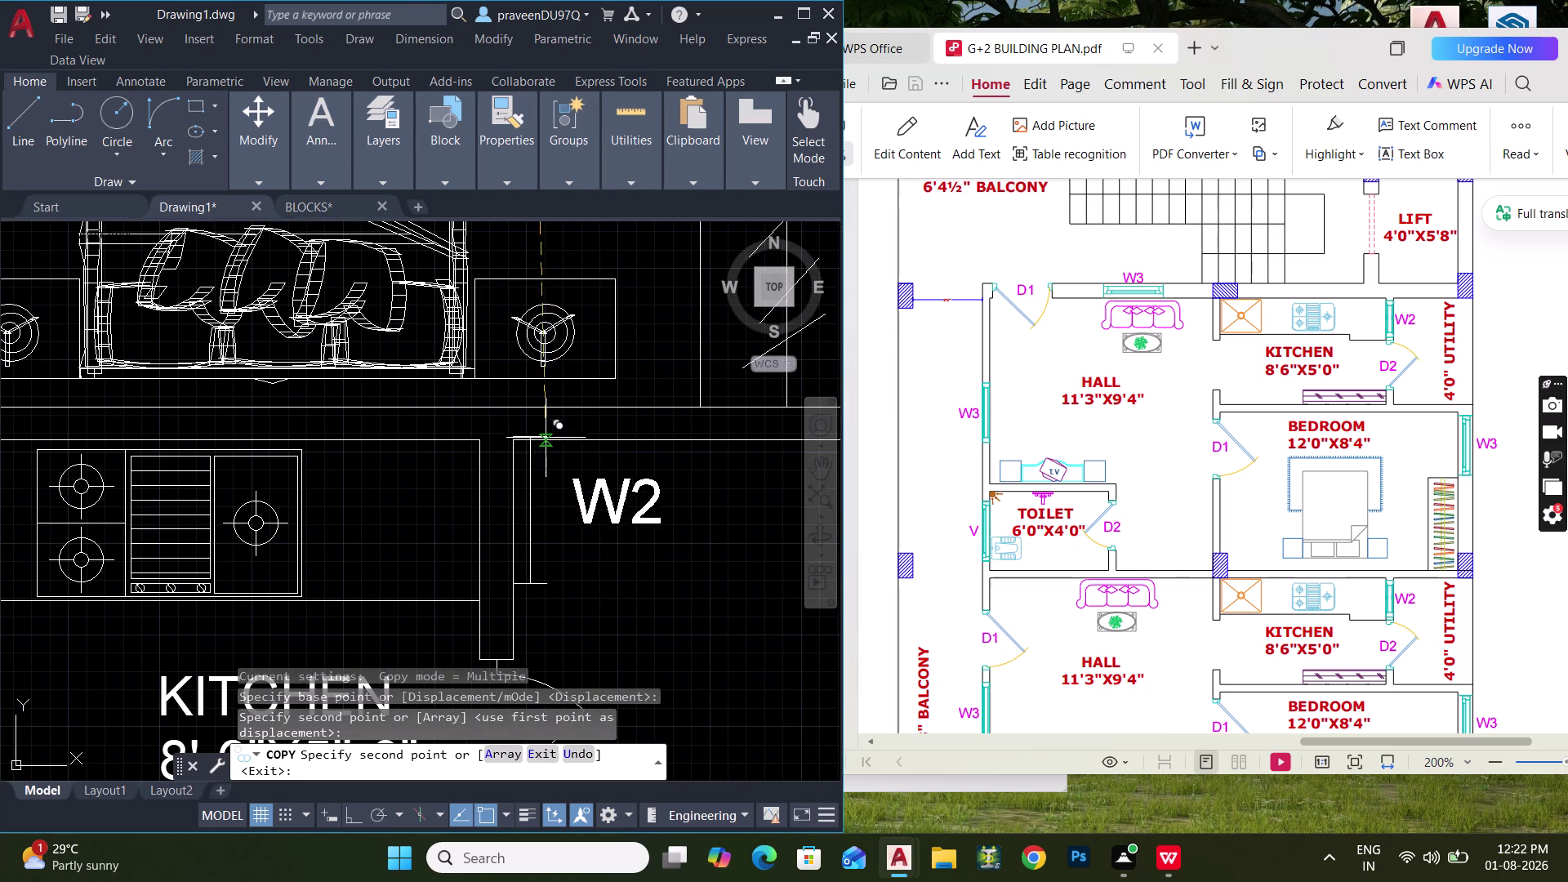
click(518, 444)
key(Escape)
Select the lower kitchen's W2 tag and begin another copy.
scroll(down, 3)
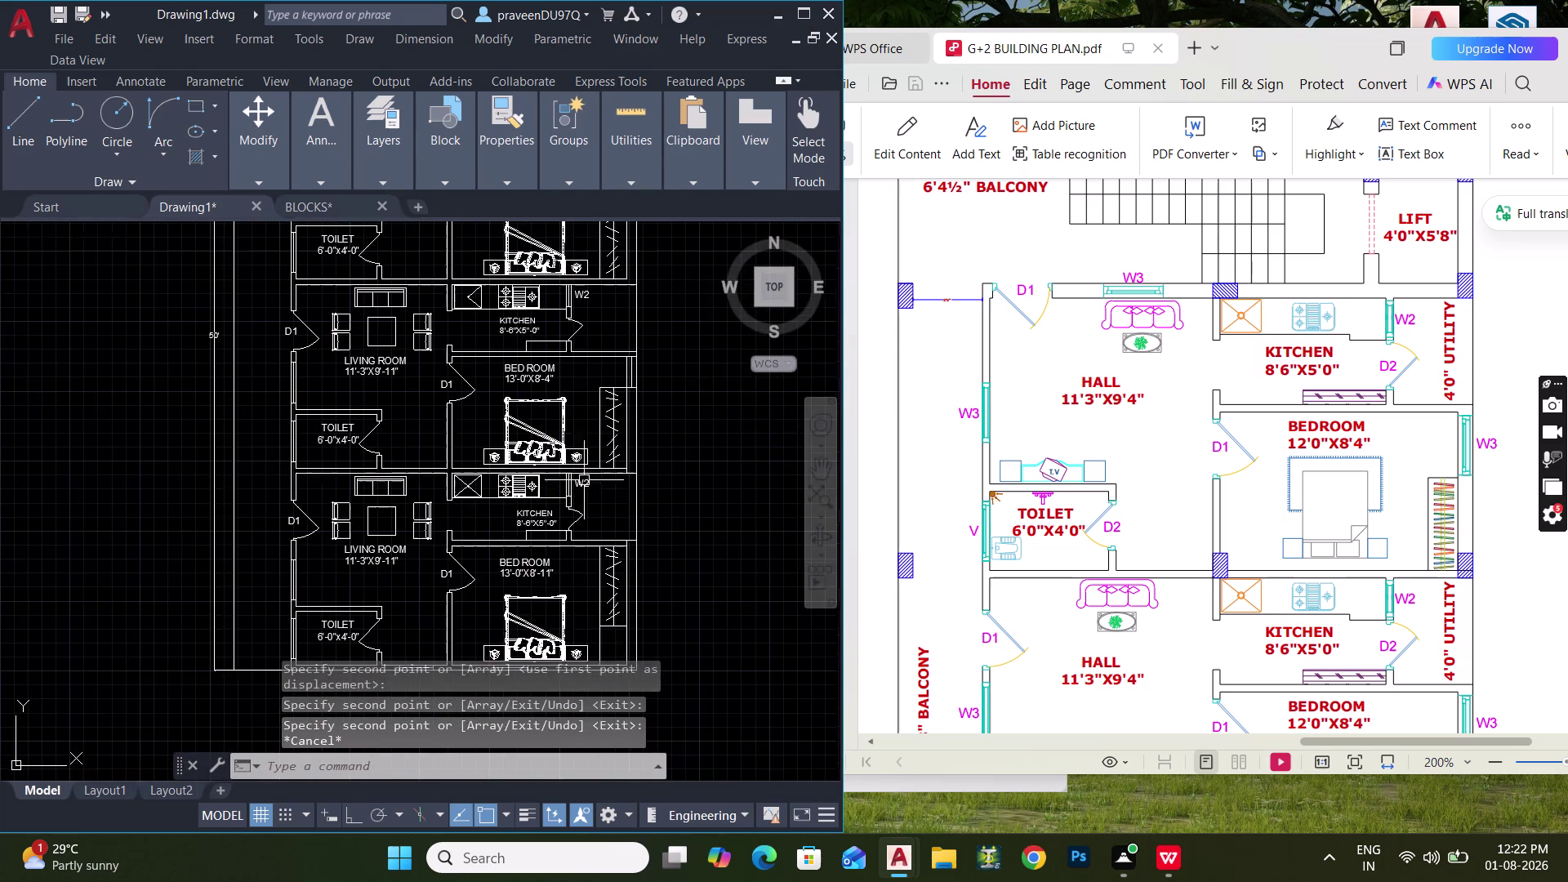
middle_drag(634, 543, 603, 462)
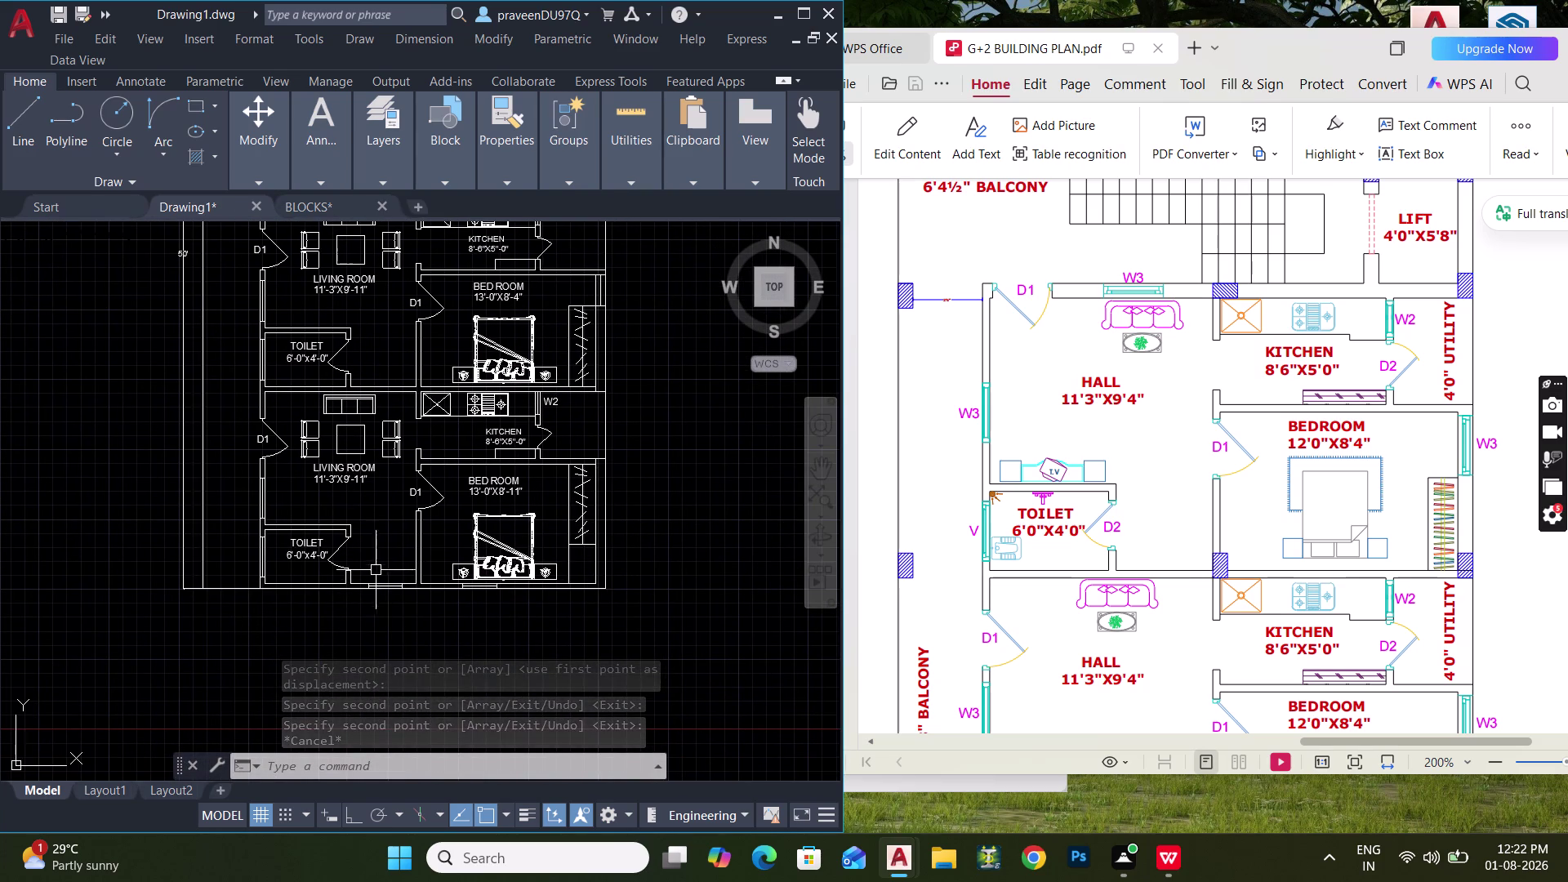
middle_drag(361, 548, 472, 603)
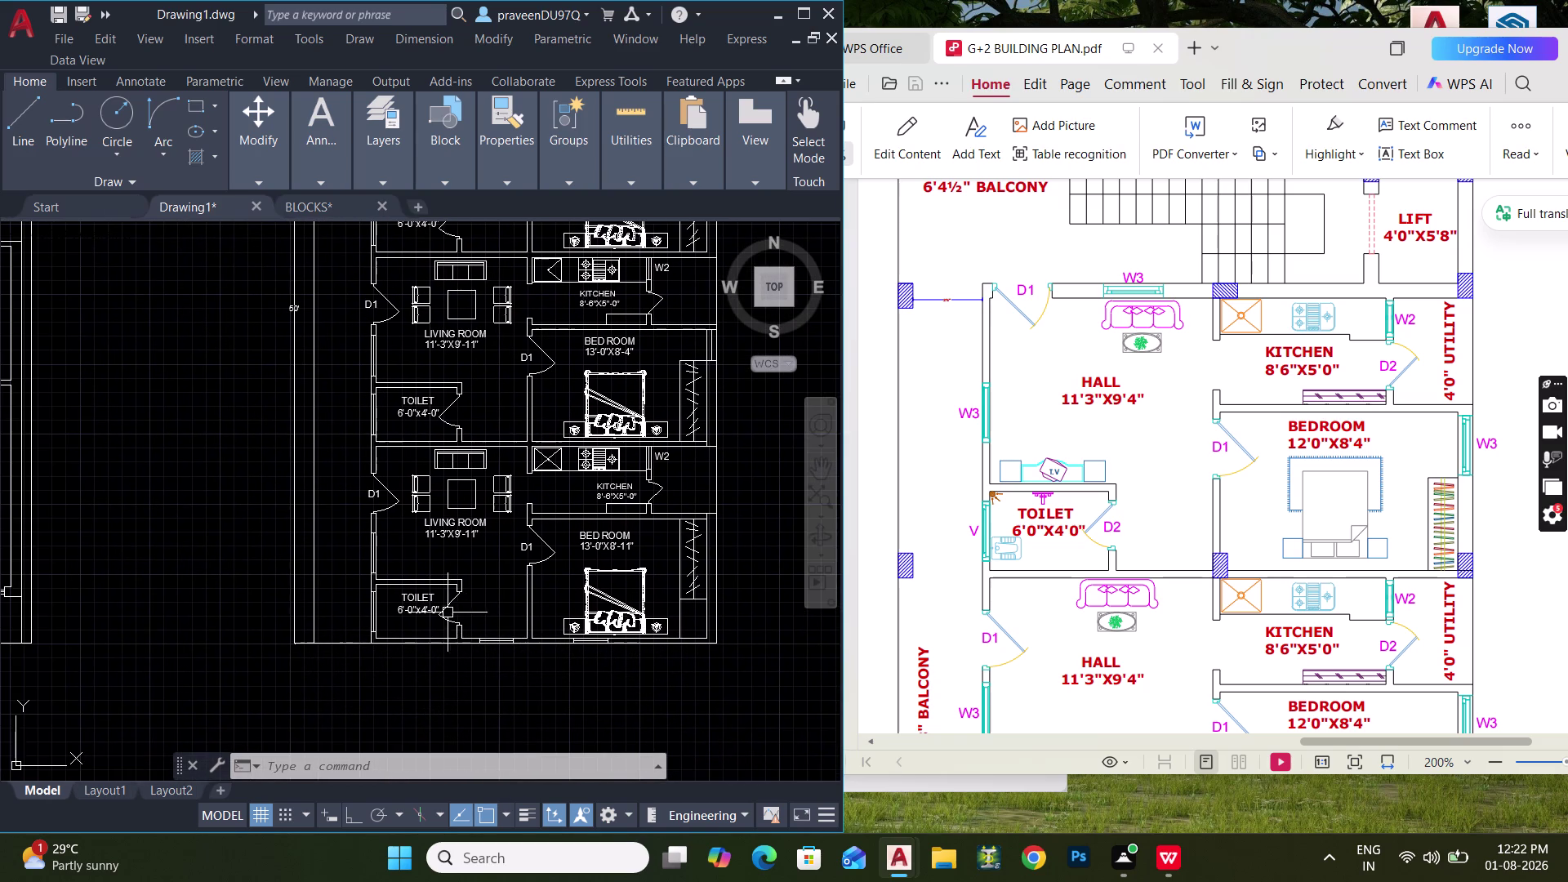
click(660, 456)
key(c)
key(o)
key(space)
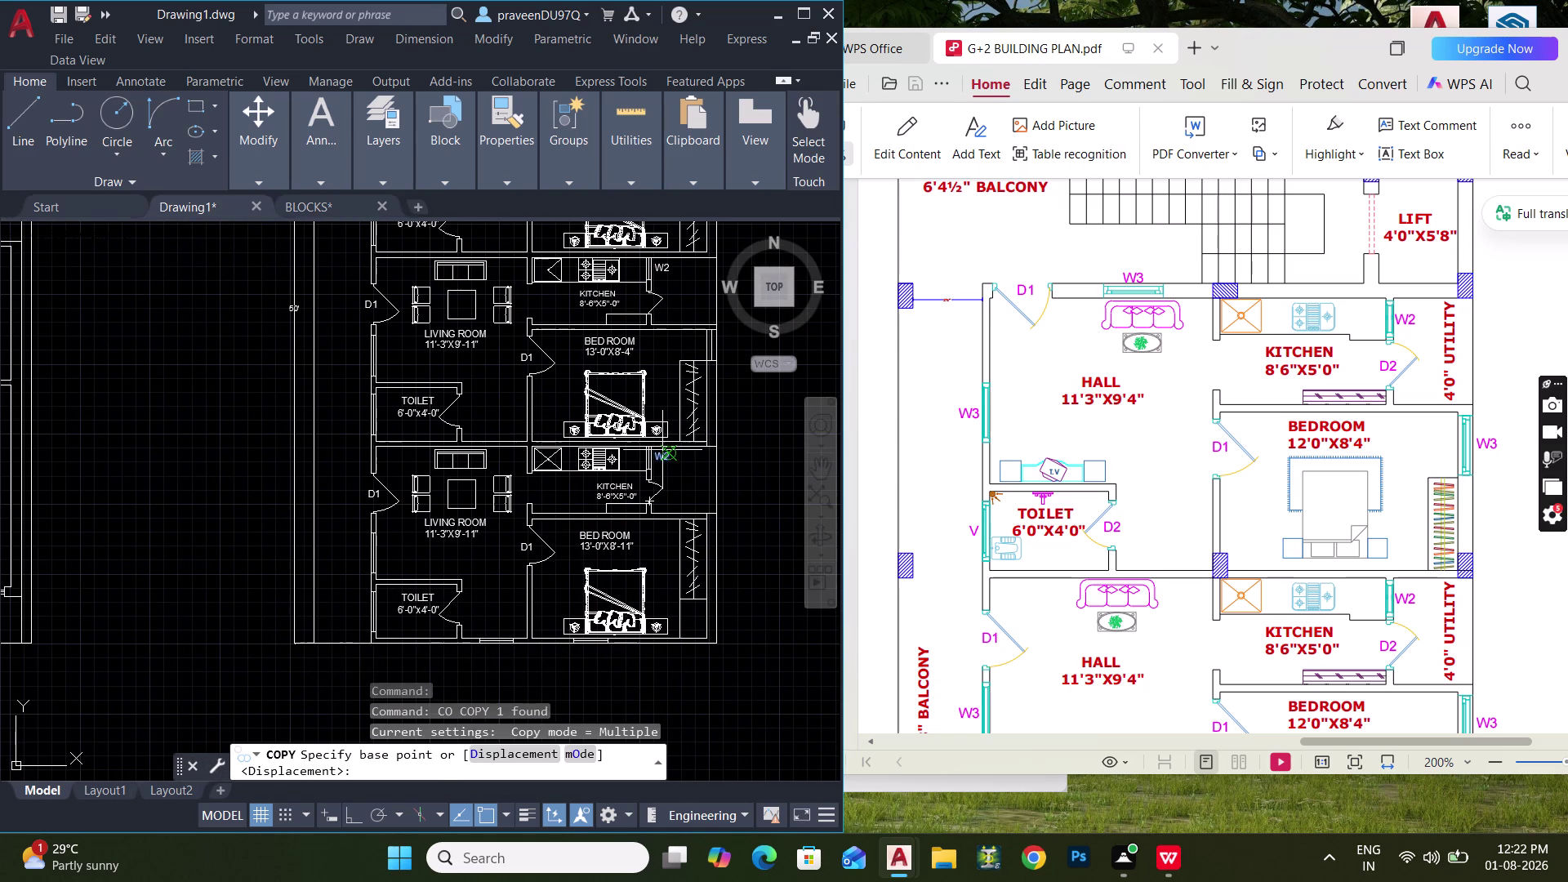
Copy the W2 window label to beside the toilet's outer wall.
scroll(up, 3)
click(656, 457)
scroll(down, 3)
middle_drag(482, 558, 650, 388)
scroll(up, 3)
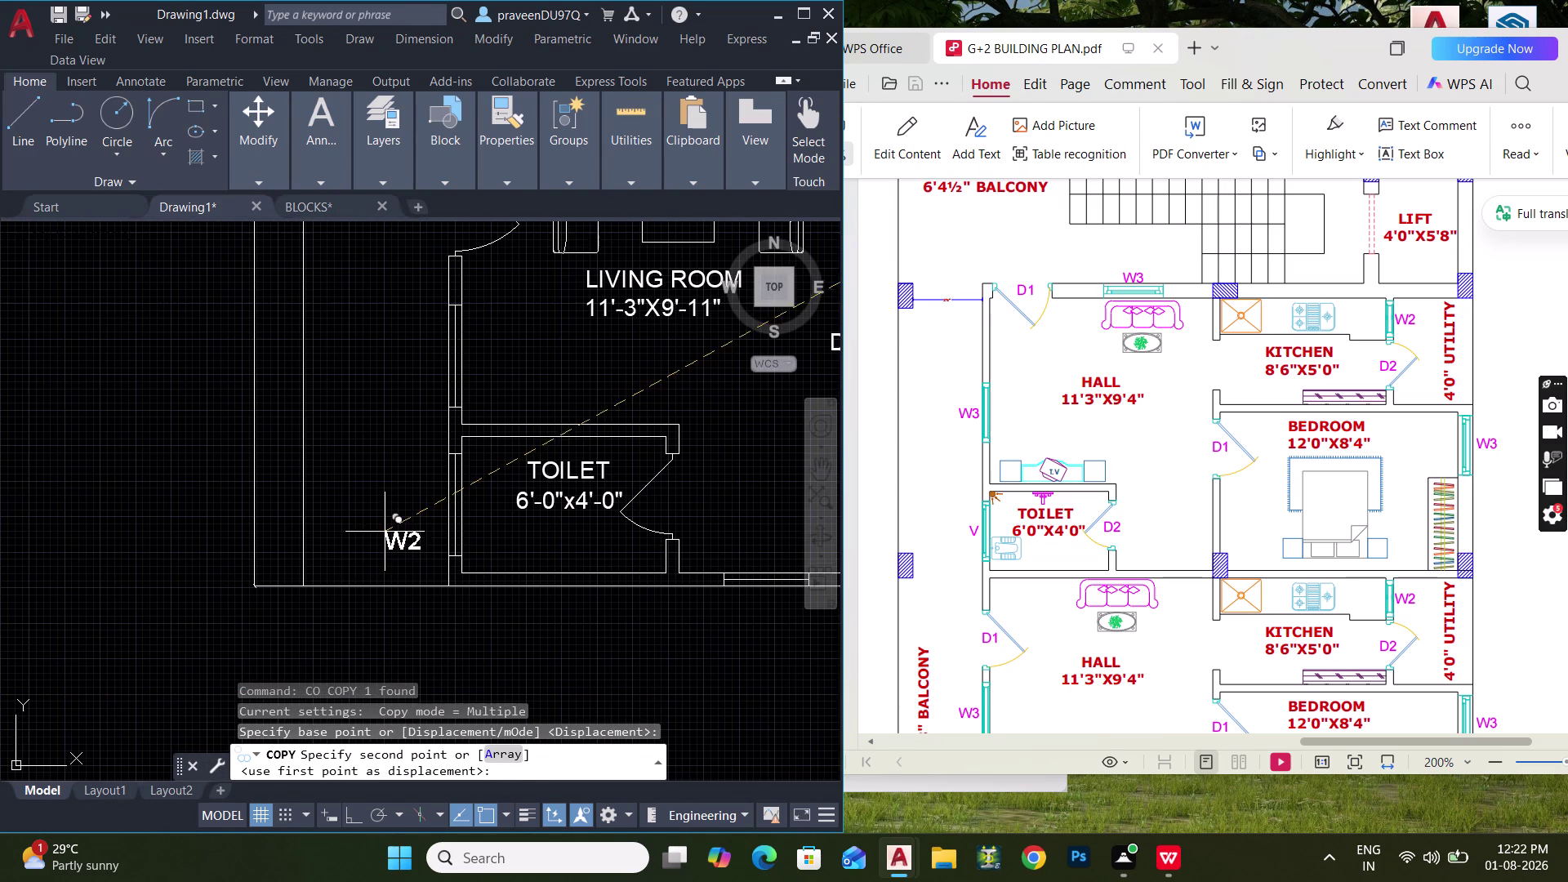
click(395, 497)
key(Escape)
key(Escape)
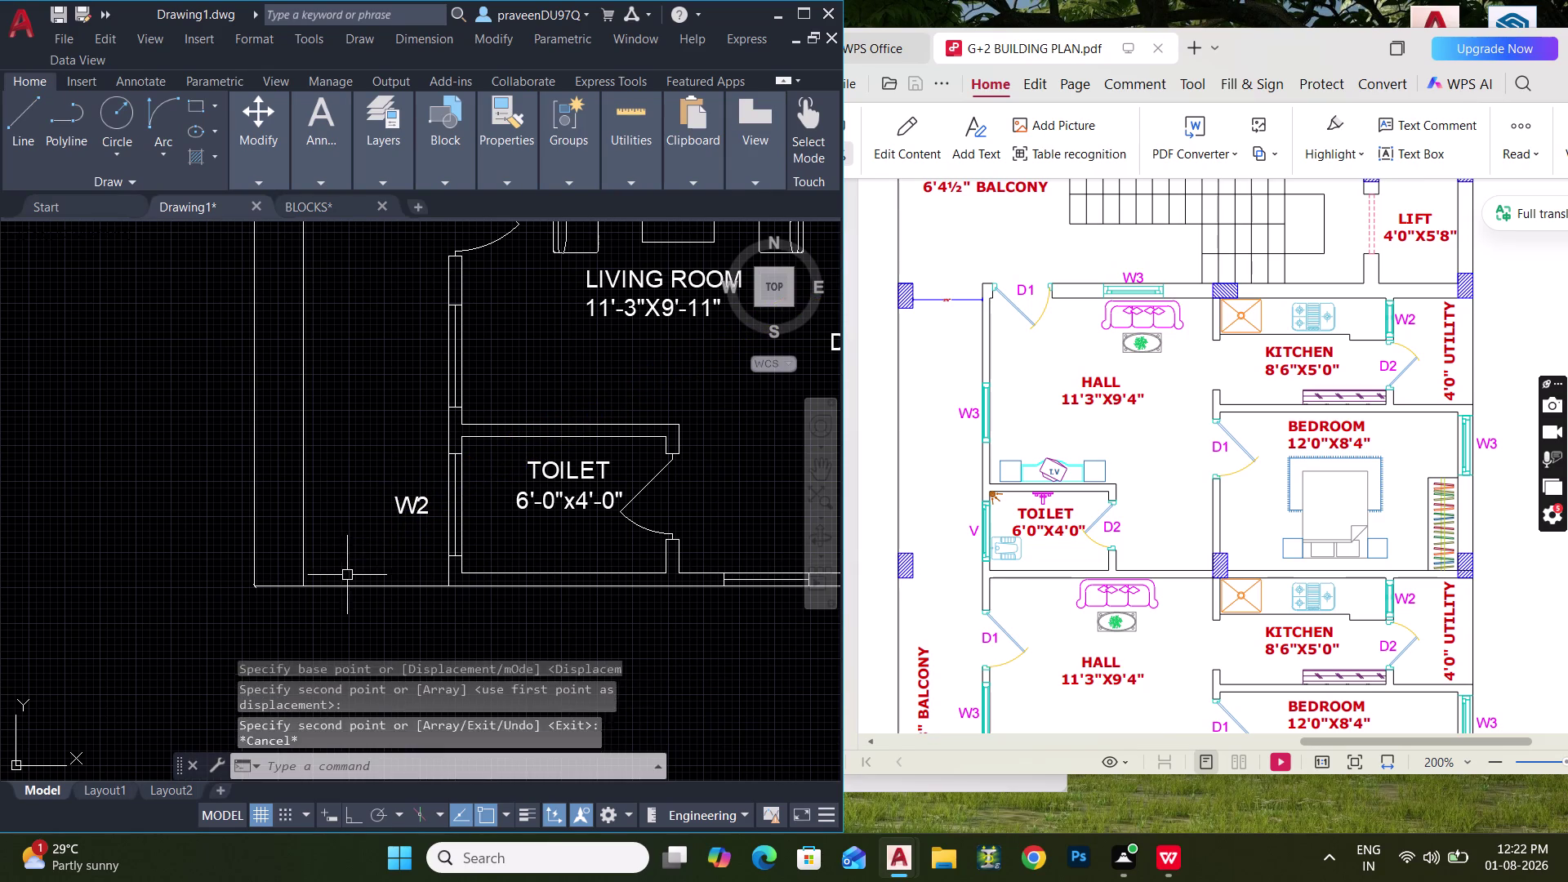
Change the copied W2 label's text to V.
triple_click(408, 510)
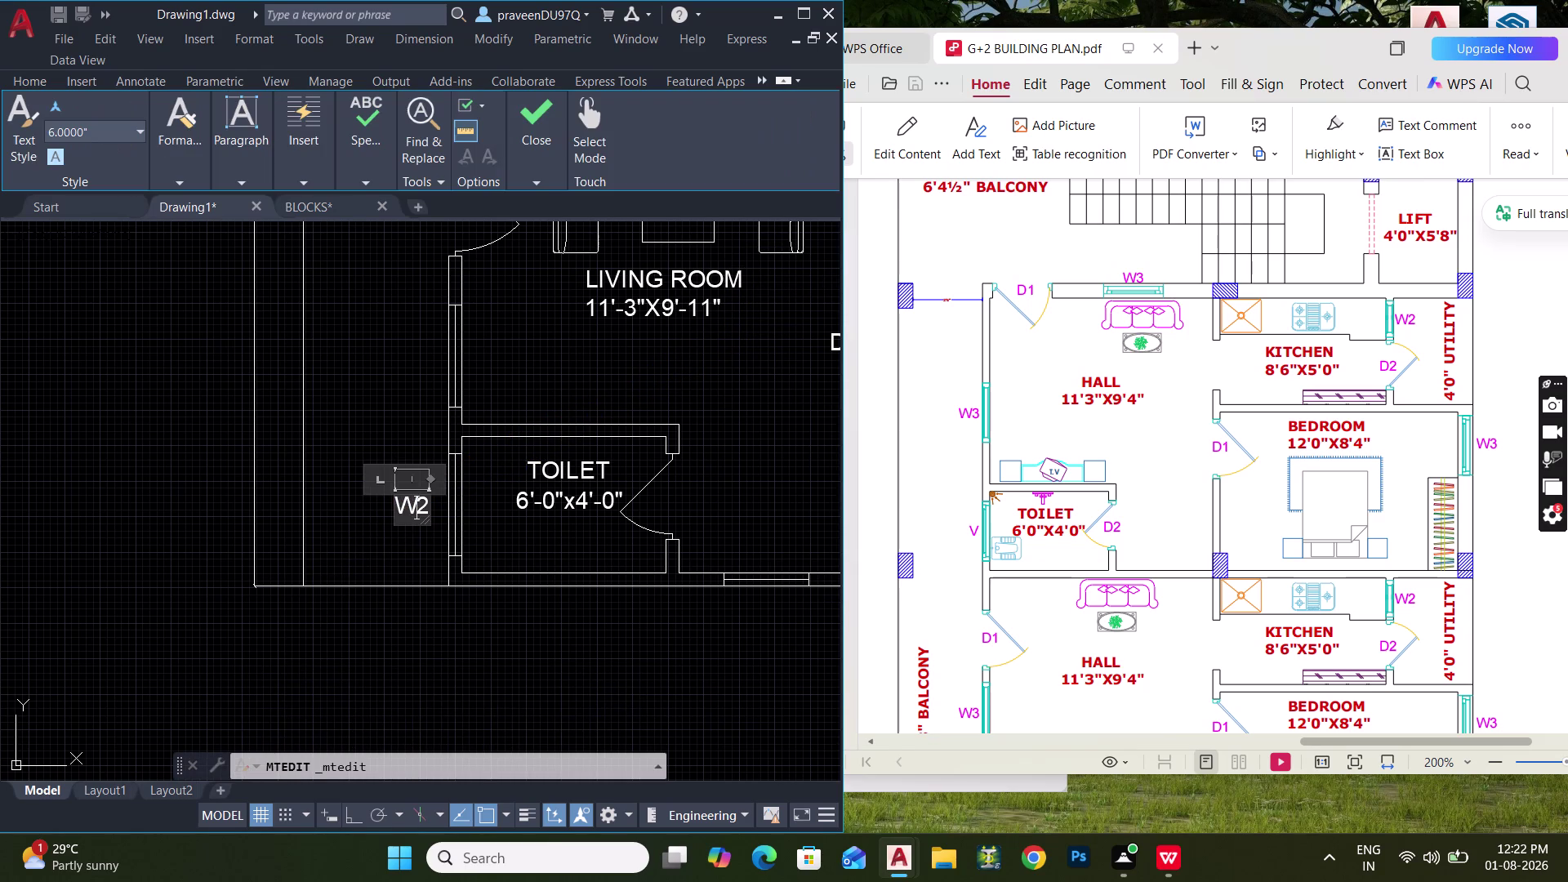
double_click(408, 510)
key(v)
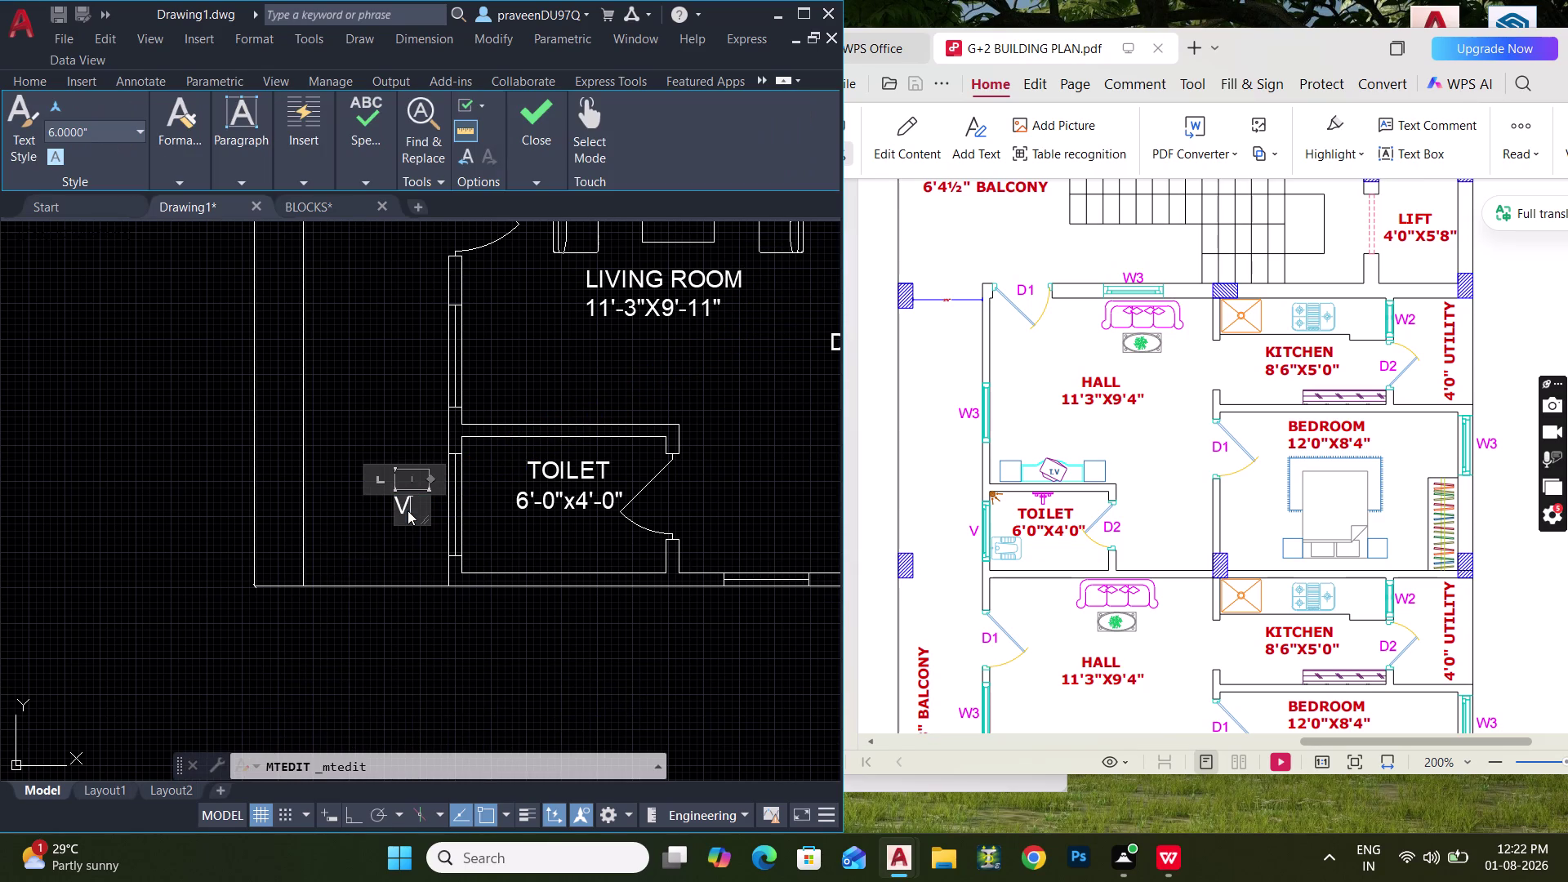
click(414, 388)
Move the V label into position beside the toilet wall.
click(403, 507)
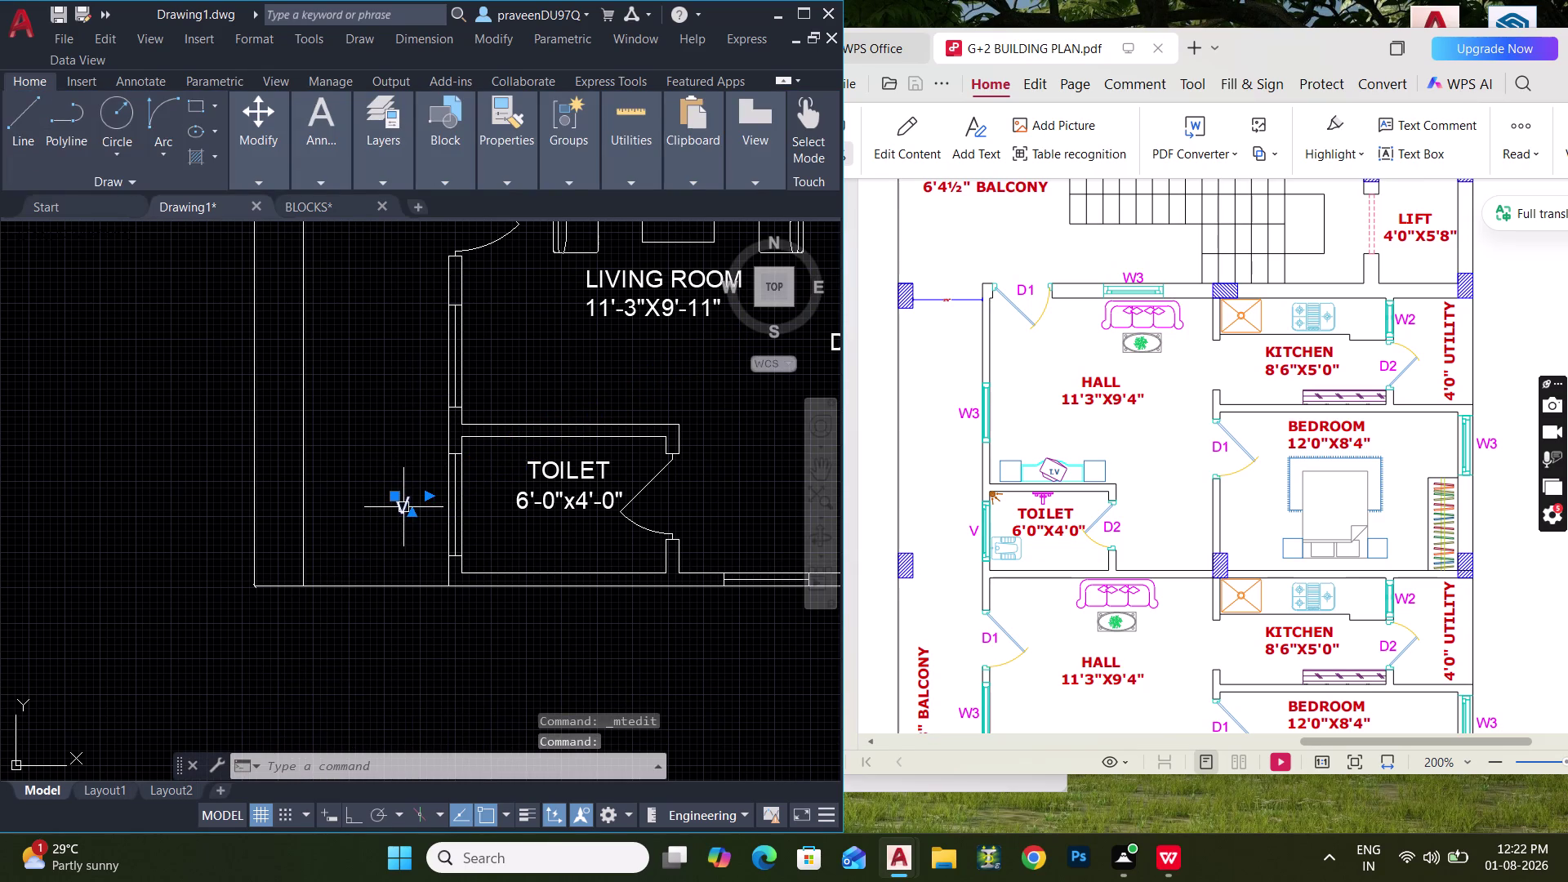
key(m)
key(space)
scroll(up, 3)
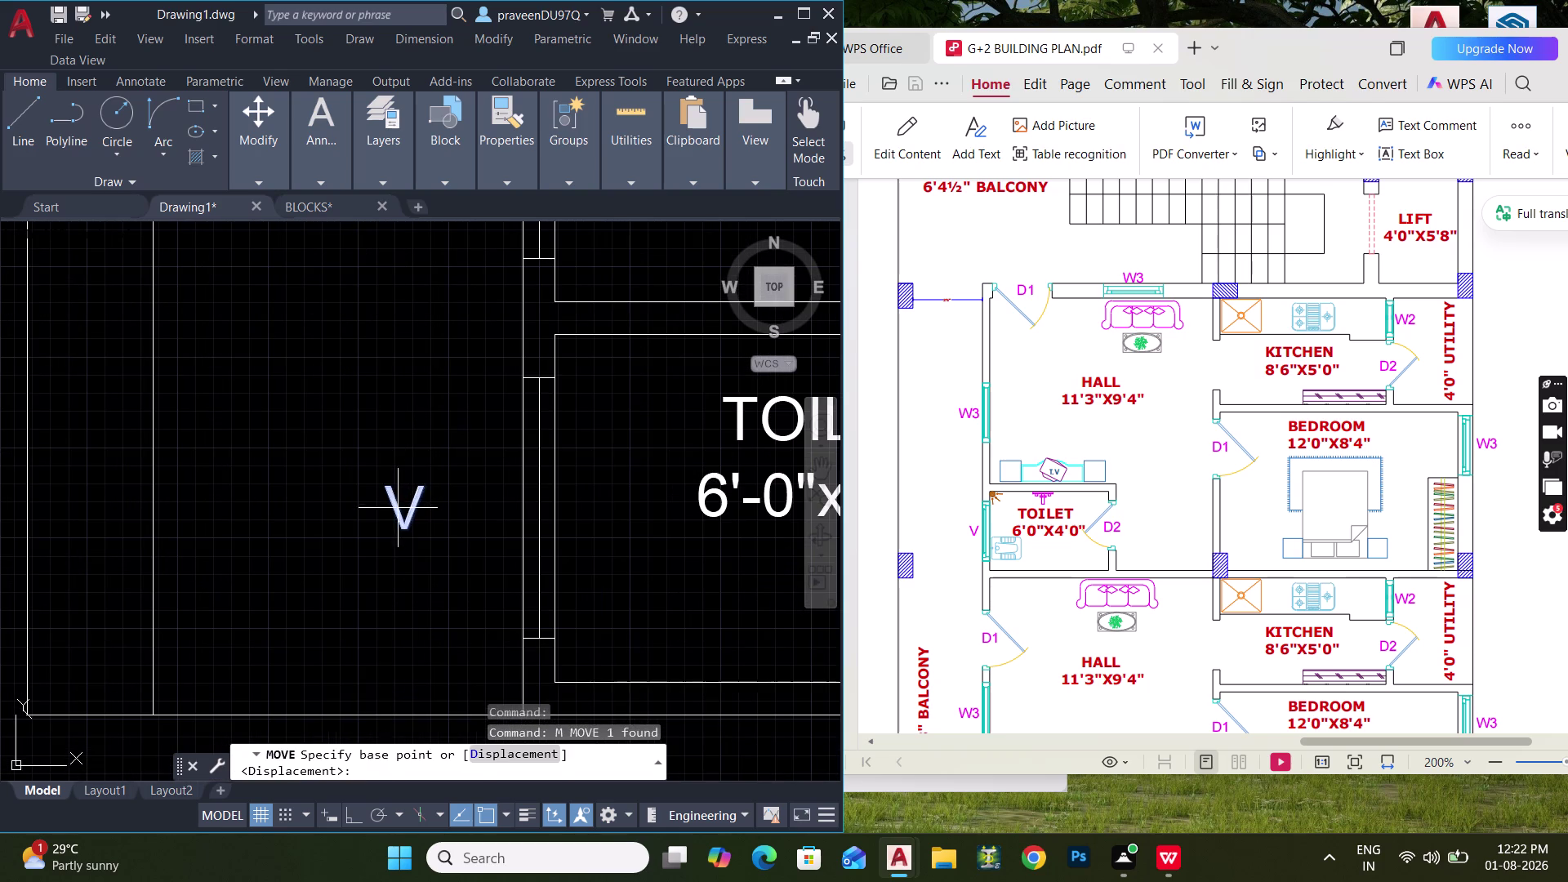
click(400, 512)
click(461, 510)
drag(483, 540, 459, 522)
click(408, 467)
middle_drag(419, 468, 357, 503)
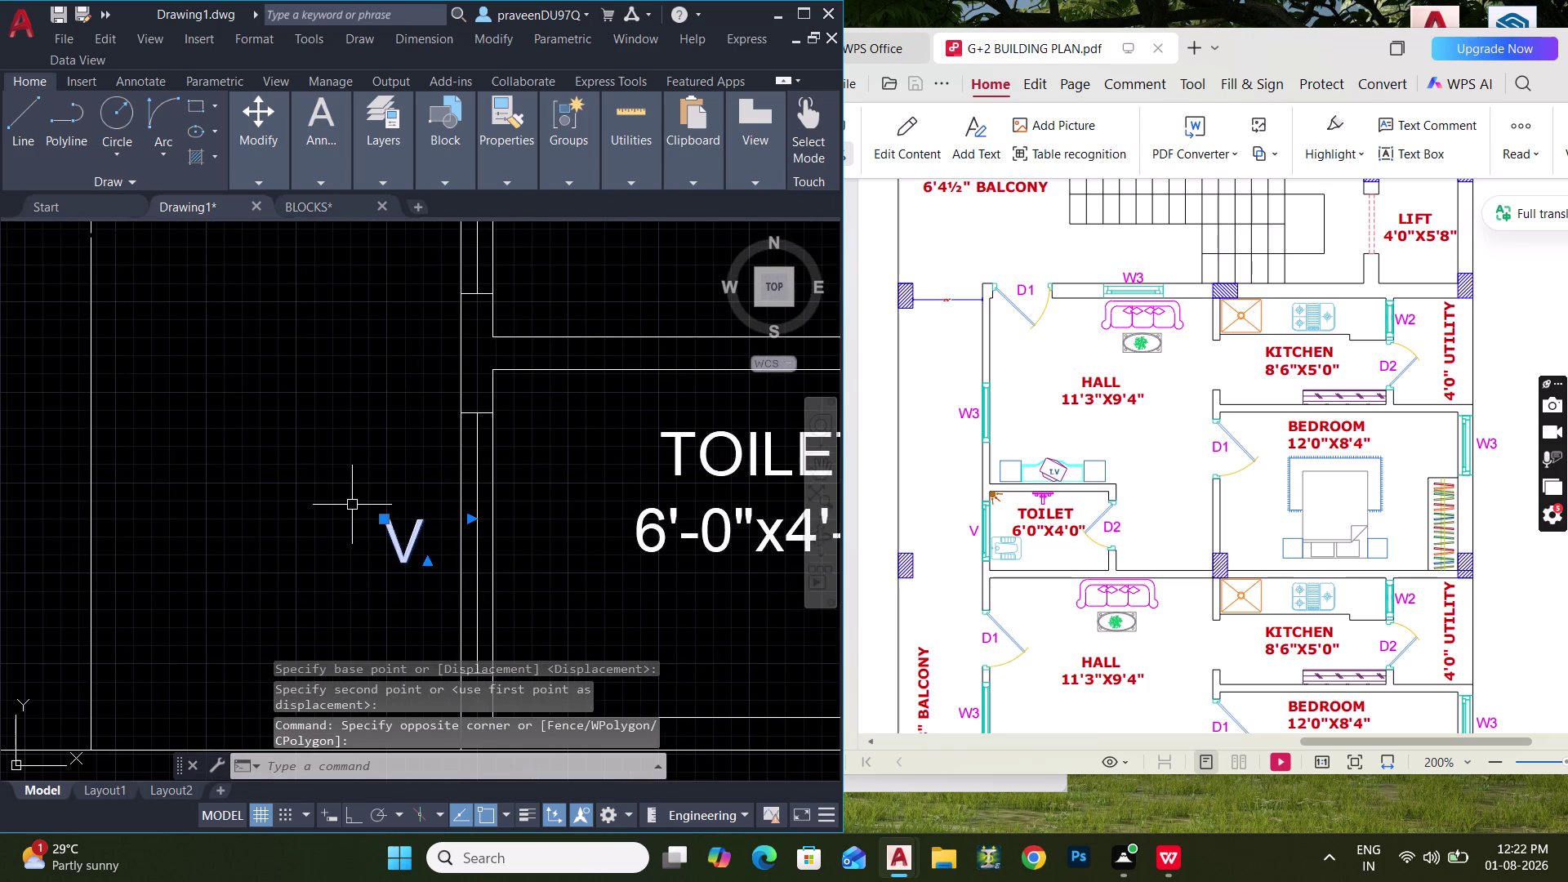
With Ortho on, copy the V label vertically beside the toilet in the next unit.
text(CO)
key(space)
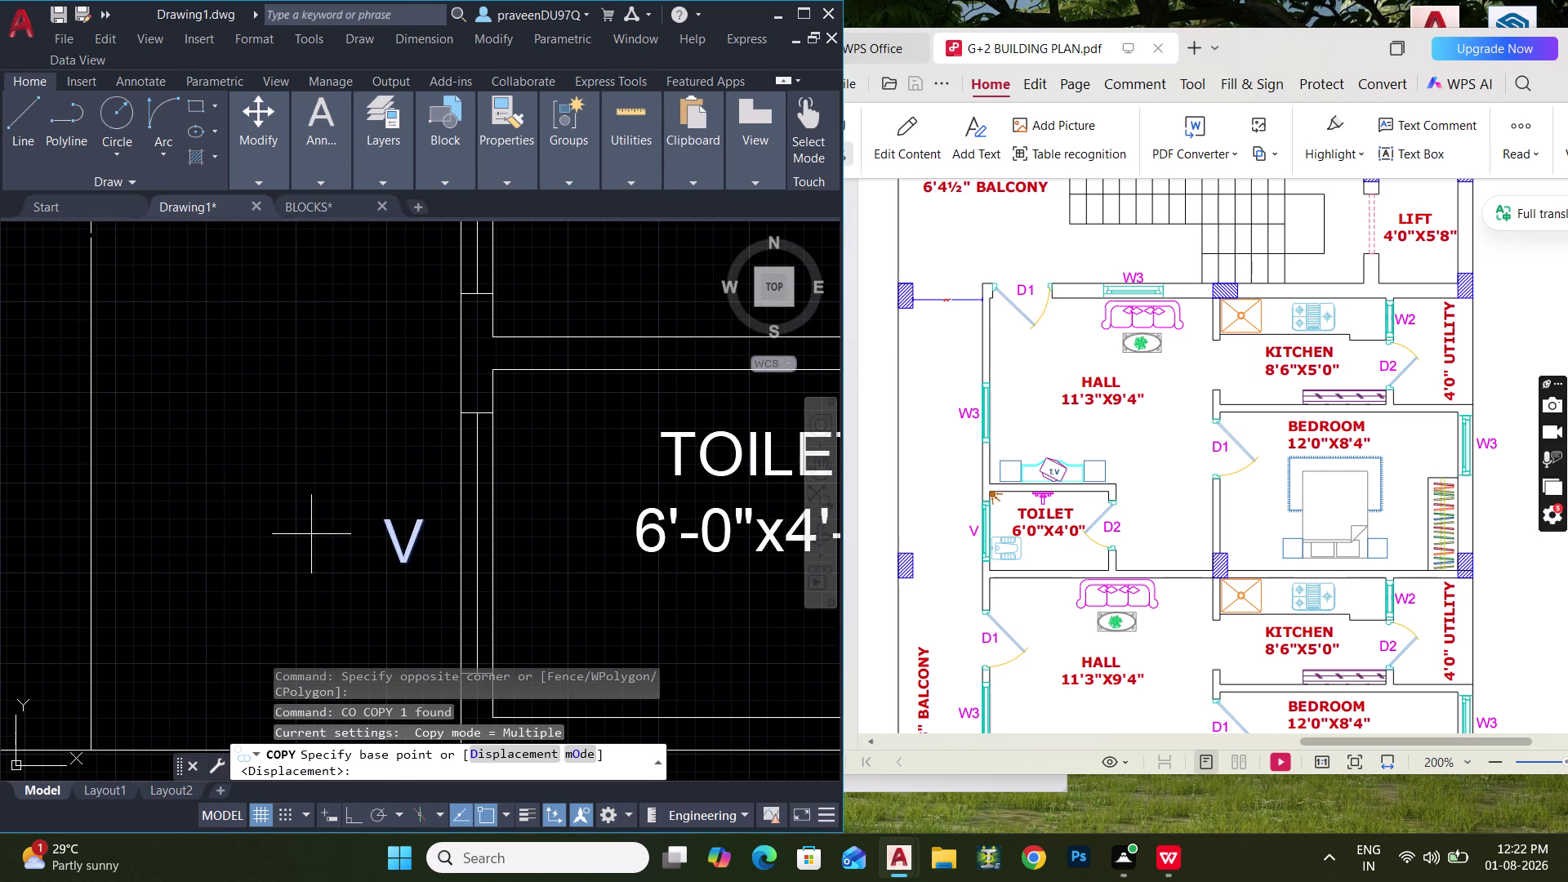
click(407, 562)
scroll(down, 3)
middle_drag(409, 412, 394, 573)
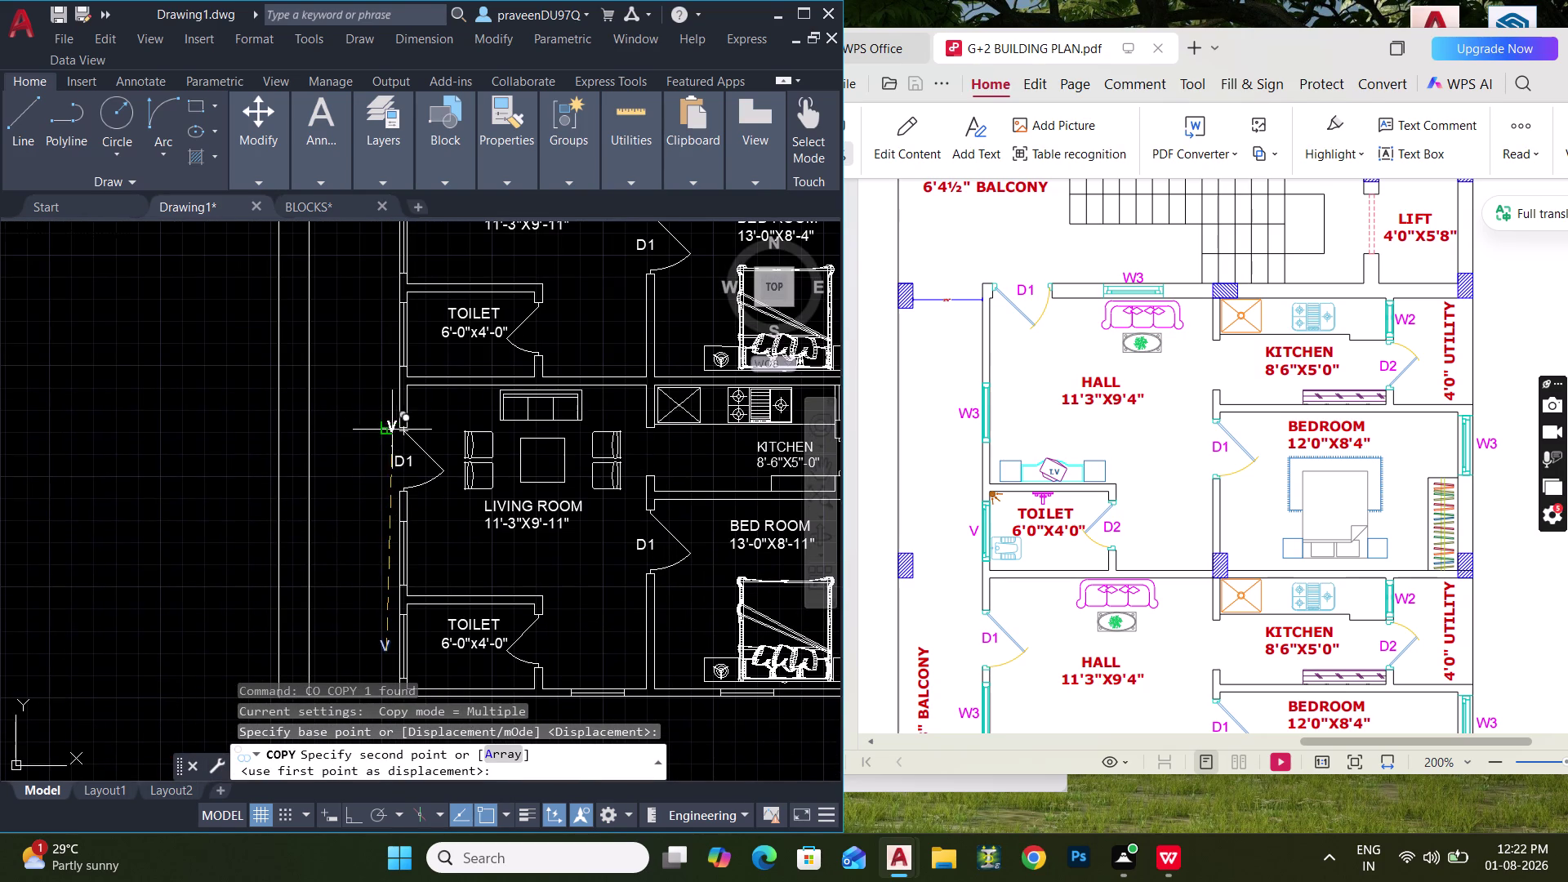
key(ctrl+l)
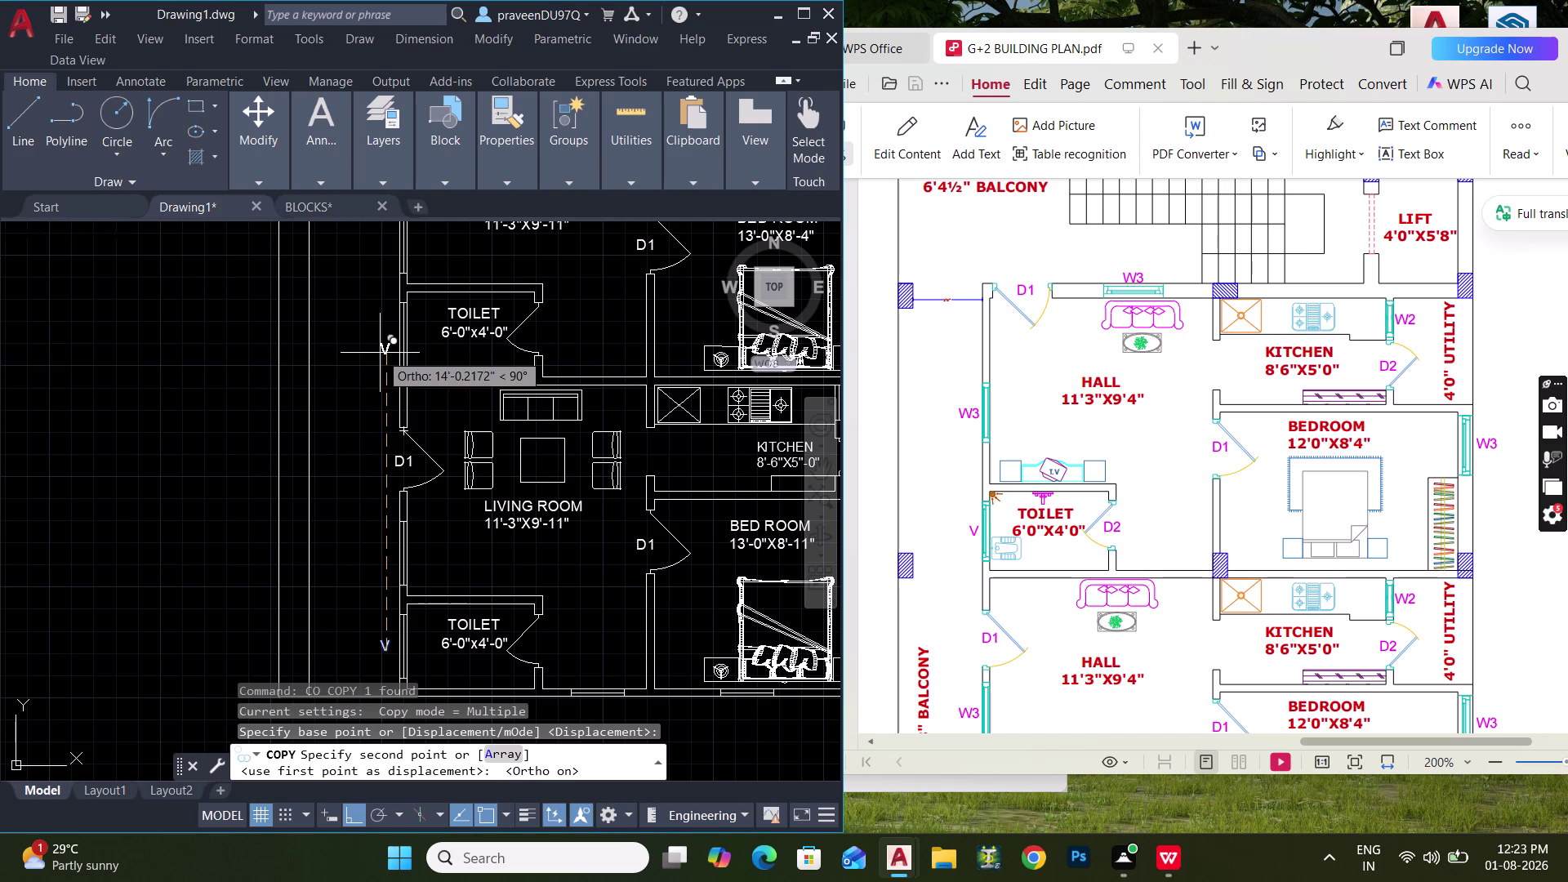
click(384, 338)
Place another V copy beside the upper toilet, then end the copy.
middle_drag(411, 300, 418, 555)
middle_drag(411, 396, 412, 463)
scroll(up, 3)
click(397, 372)
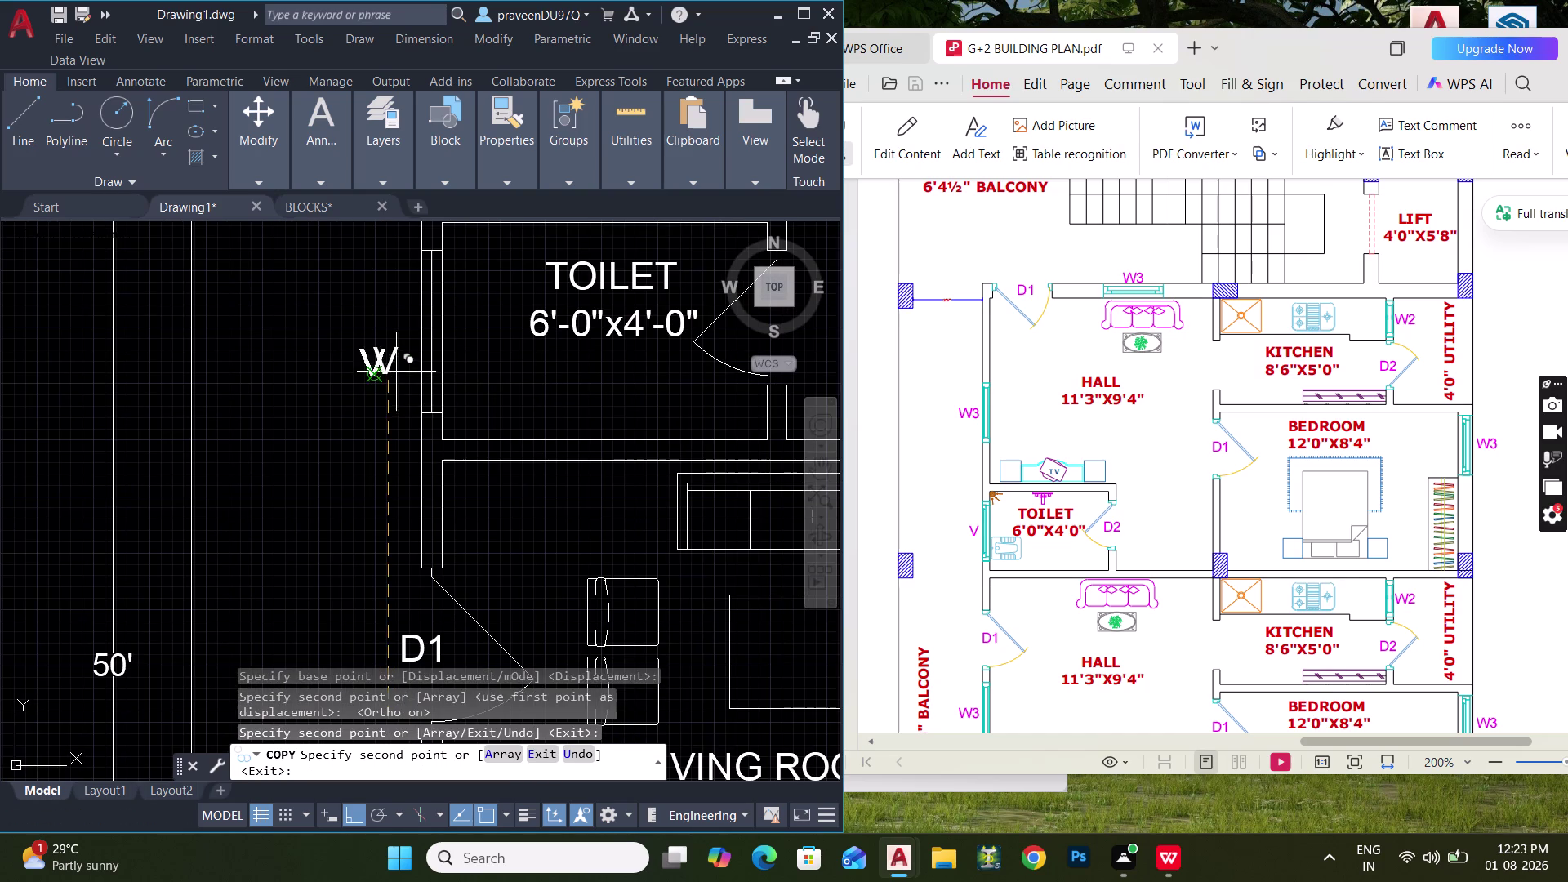
scroll(down, 3)
middle_drag(433, 404, 421, 537)
key(Escape)
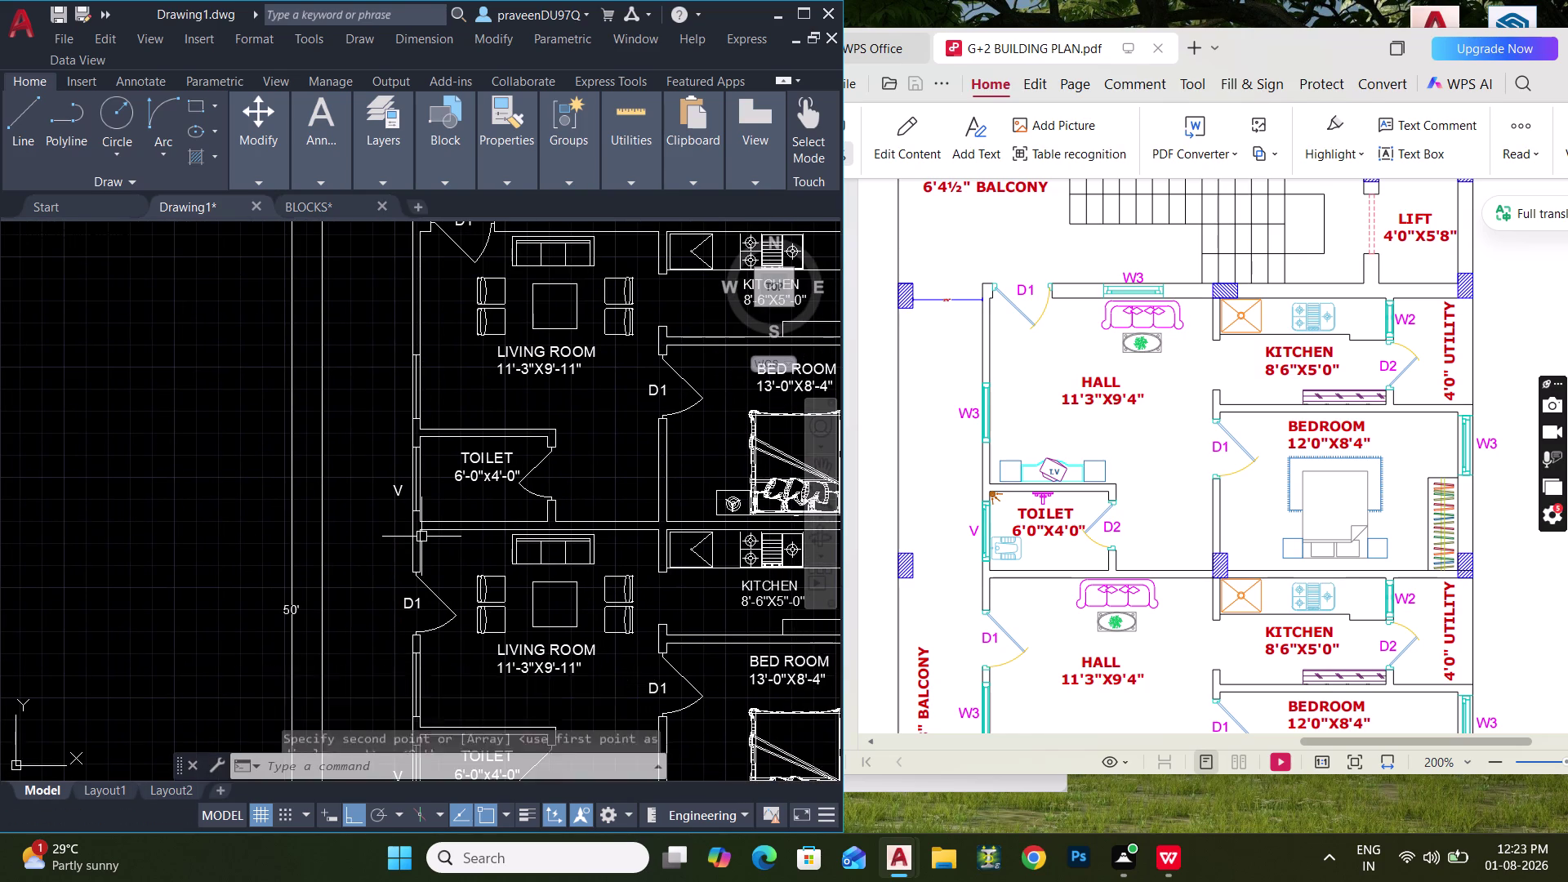
key(Escape)
Copy the toilet's V label to a spot higher on the same wall.
middle_drag(422, 537, 412, 336)
middle_drag(442, 478, 445, 321)
middle_drag(453, 481, 452, 312)
scroll(up, 3)
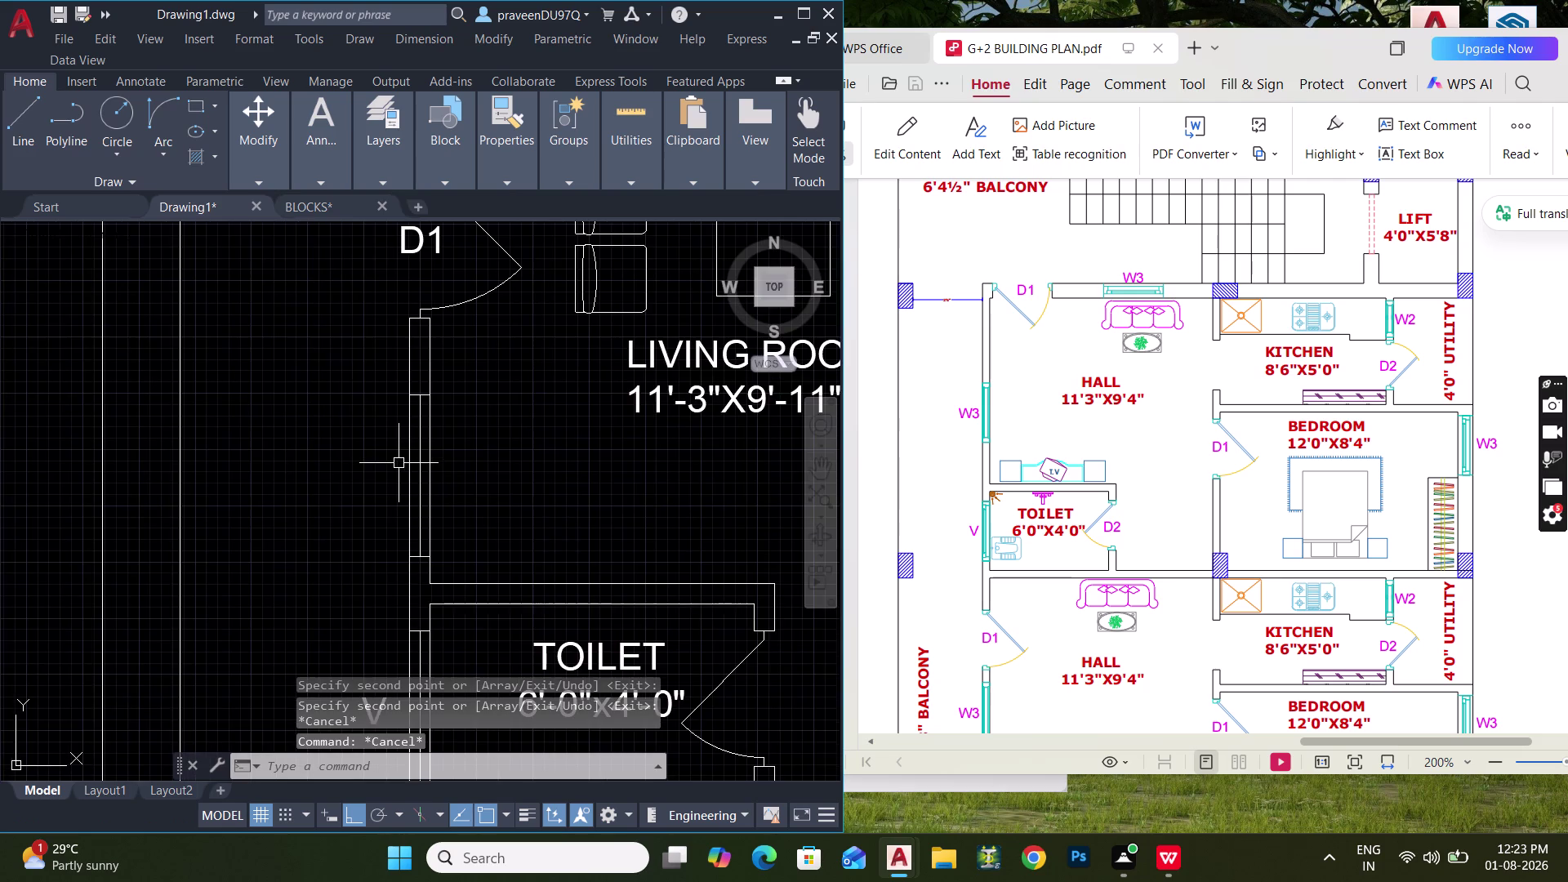
middle_drag(376, 557, 379, 420)
click(386, 559)
key(c)
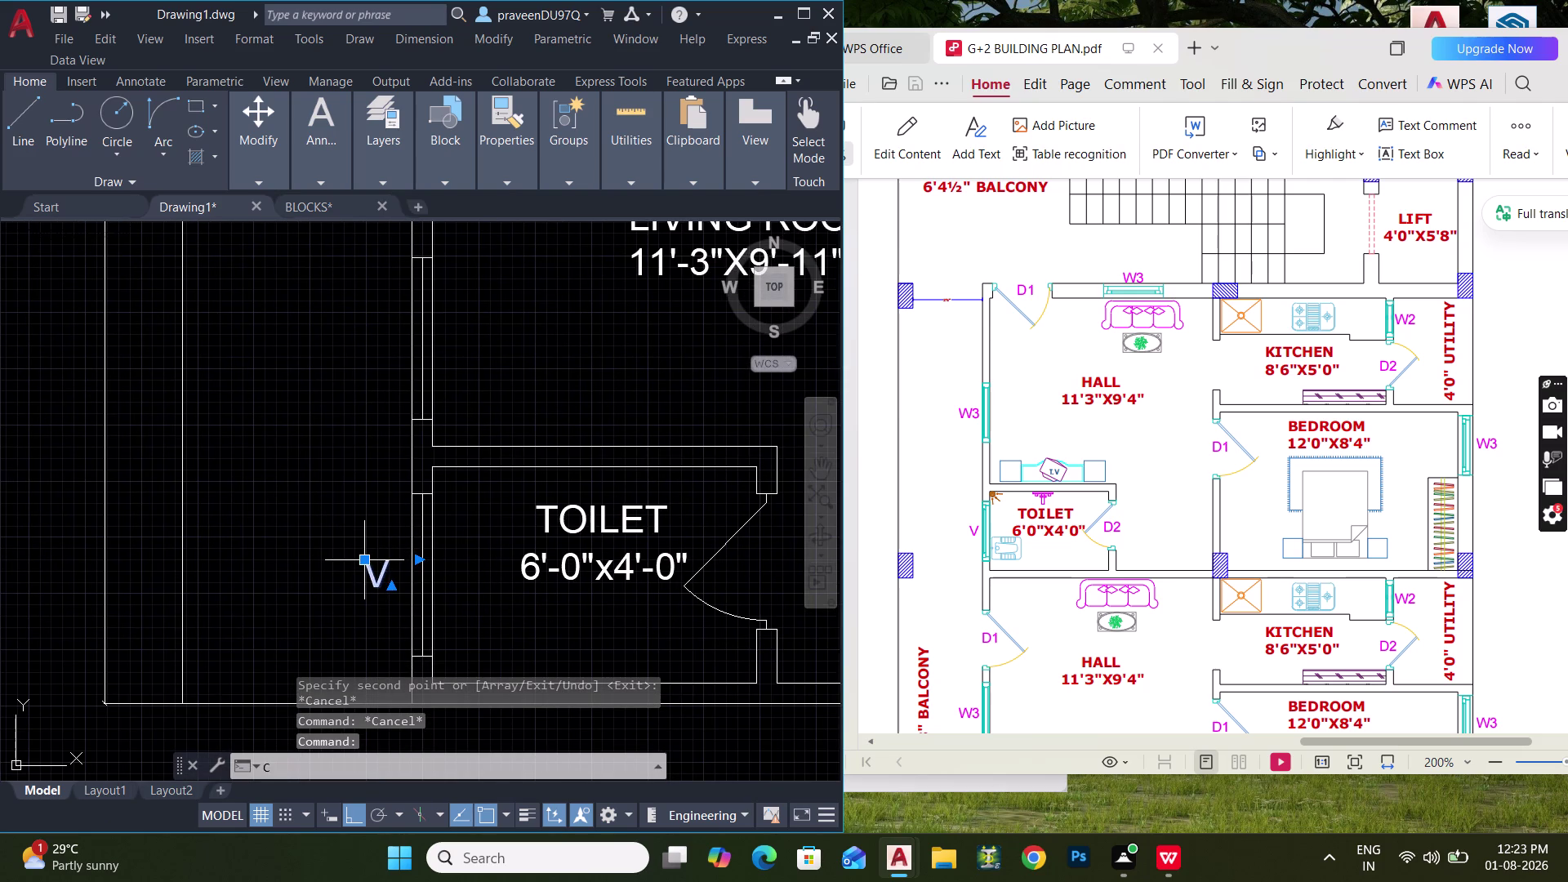
key(o)
key(space)
click(364, 599)
click(362, 366)
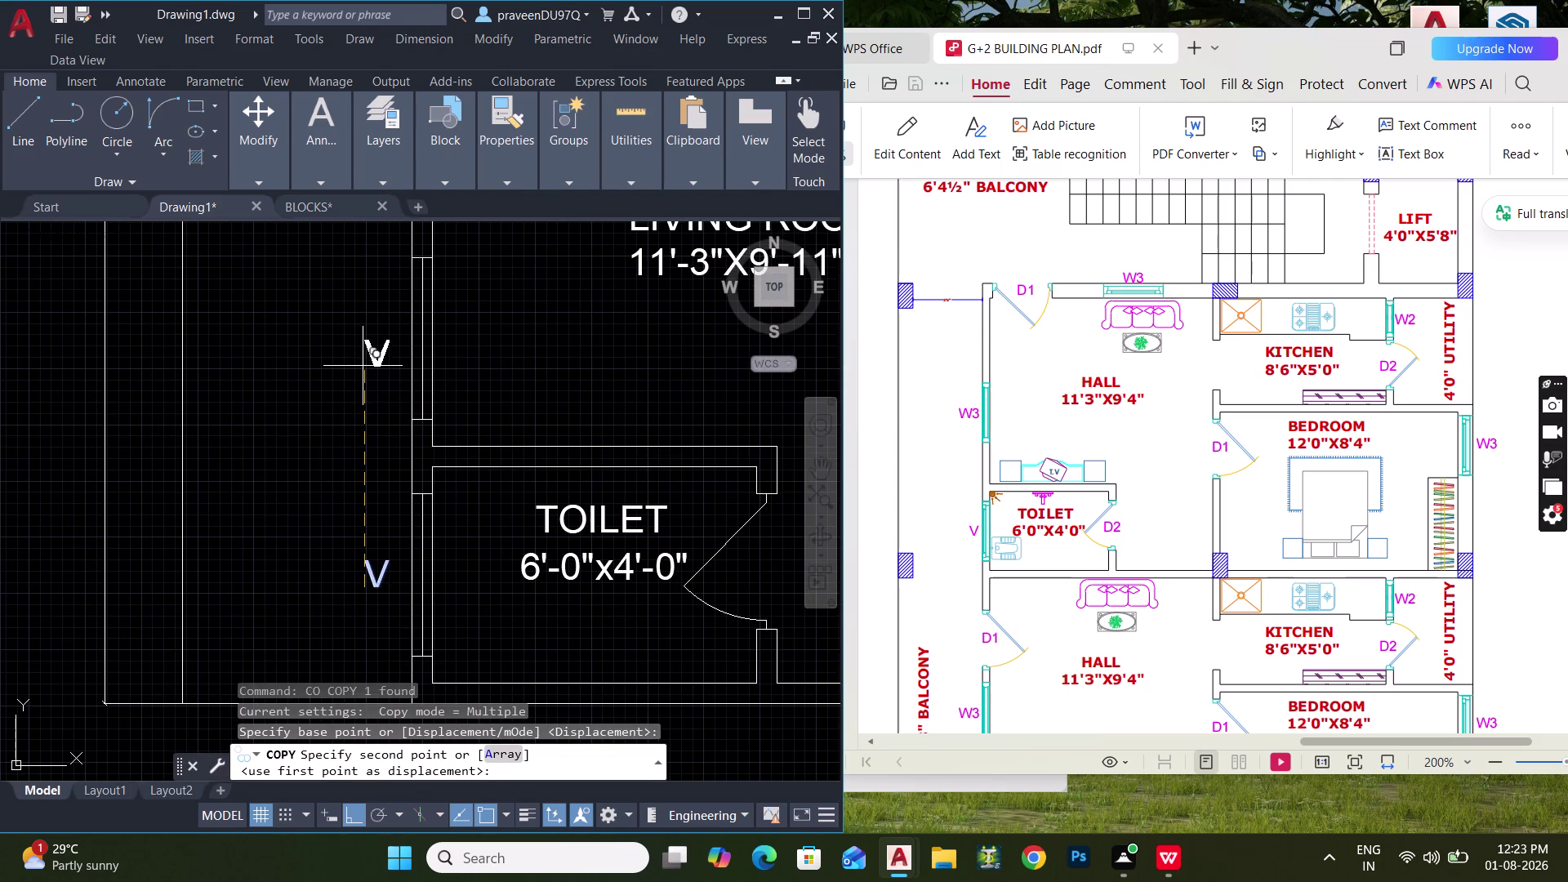
key(Escape)
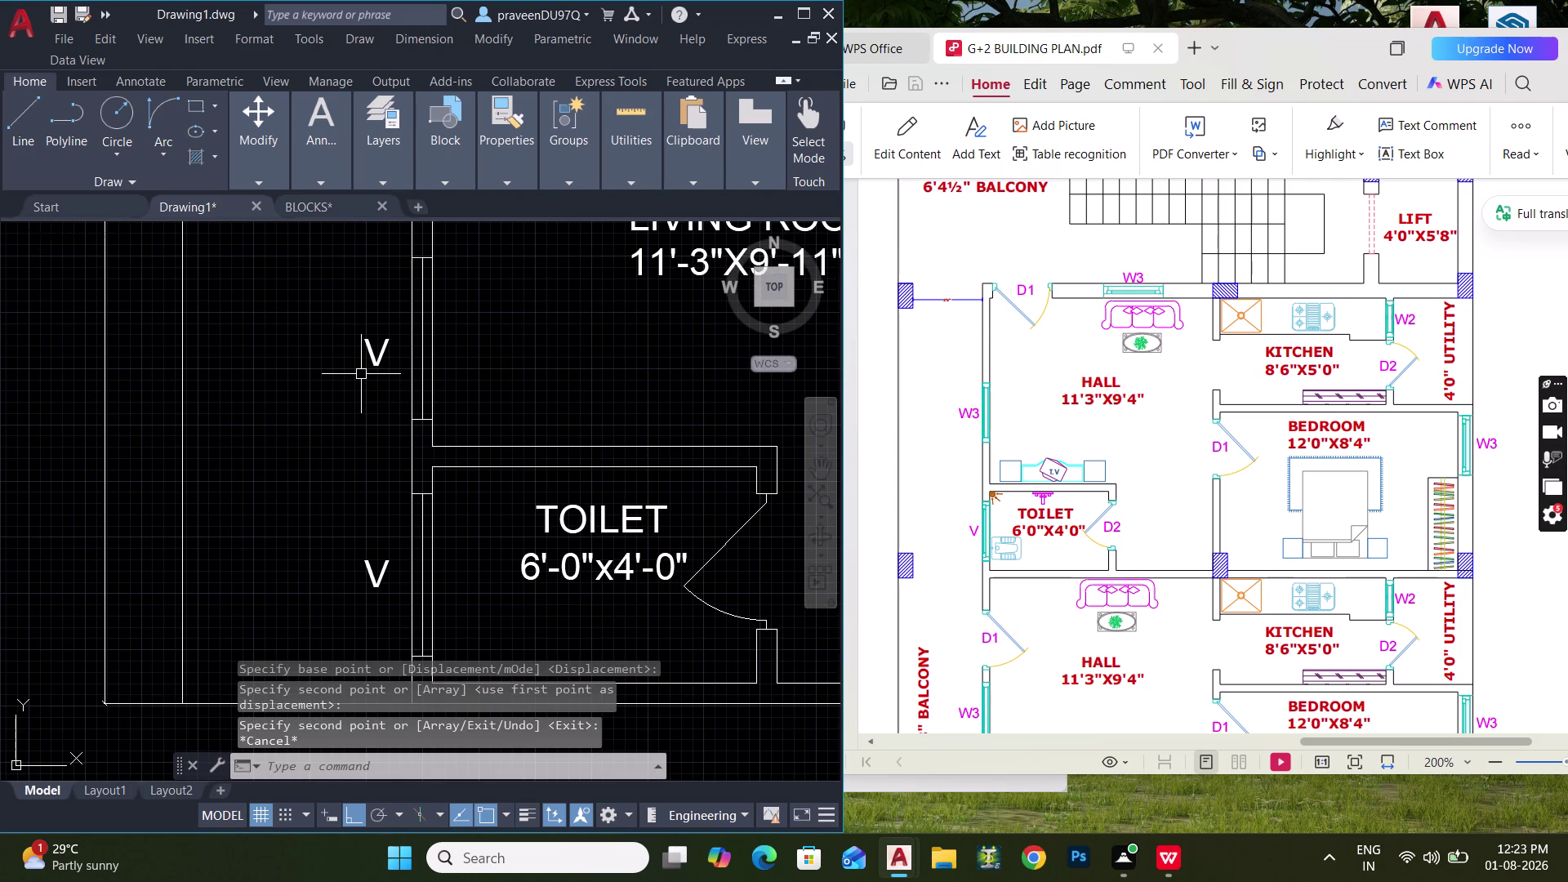